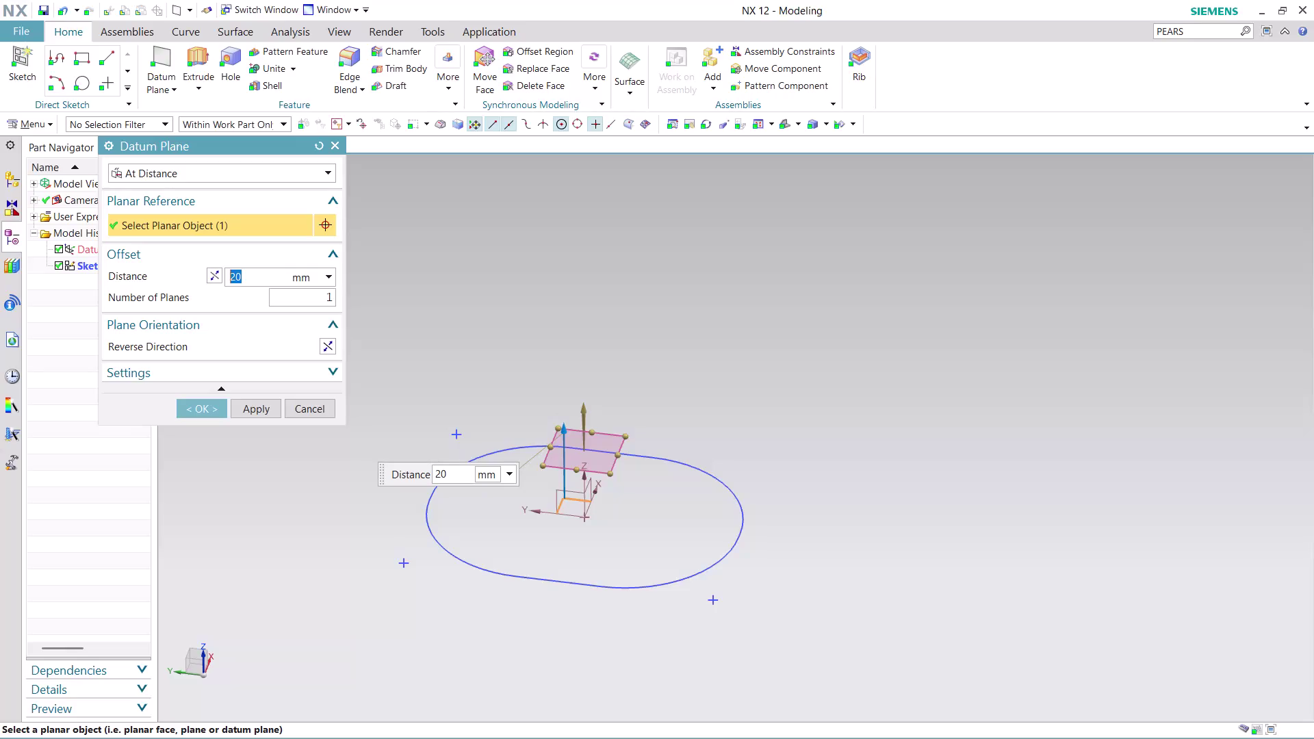
Create a datum plane 20 mm from the slot sketch plane, then start a new sketch.
click(255, 408)
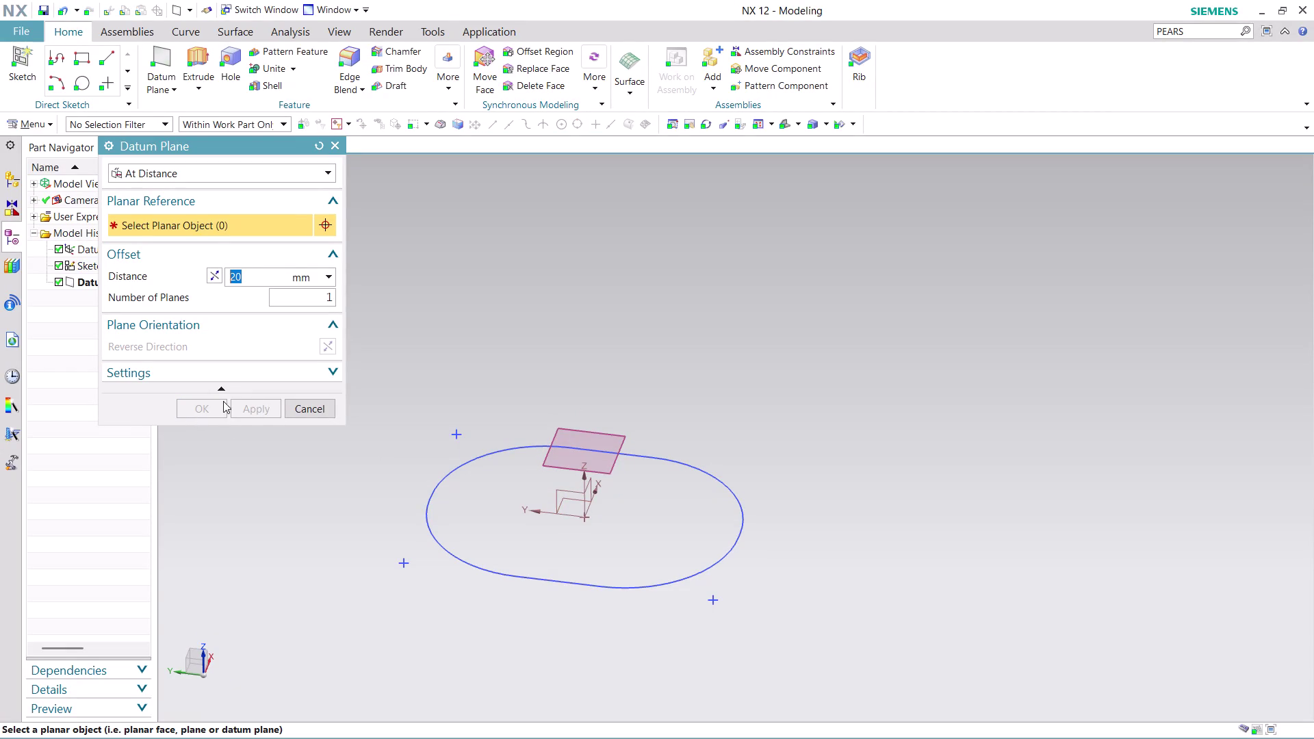
click(305, 409)
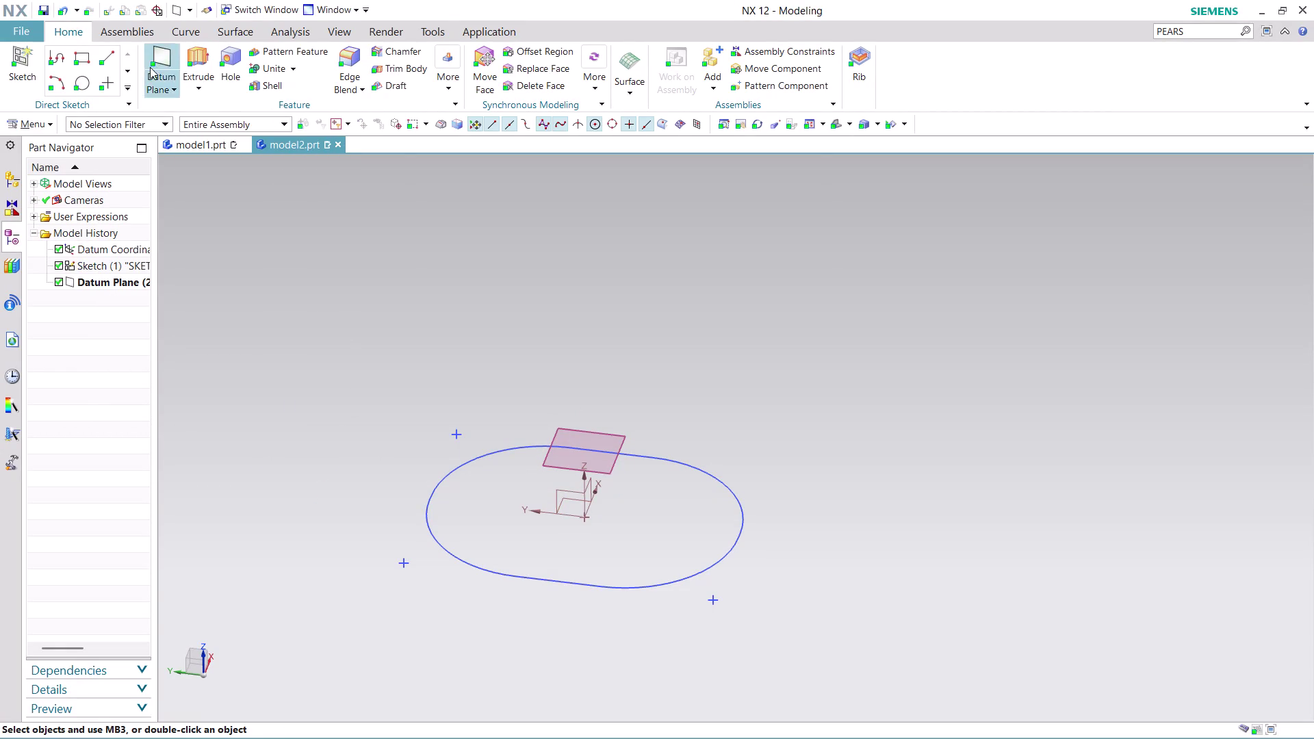
click(14, 76)
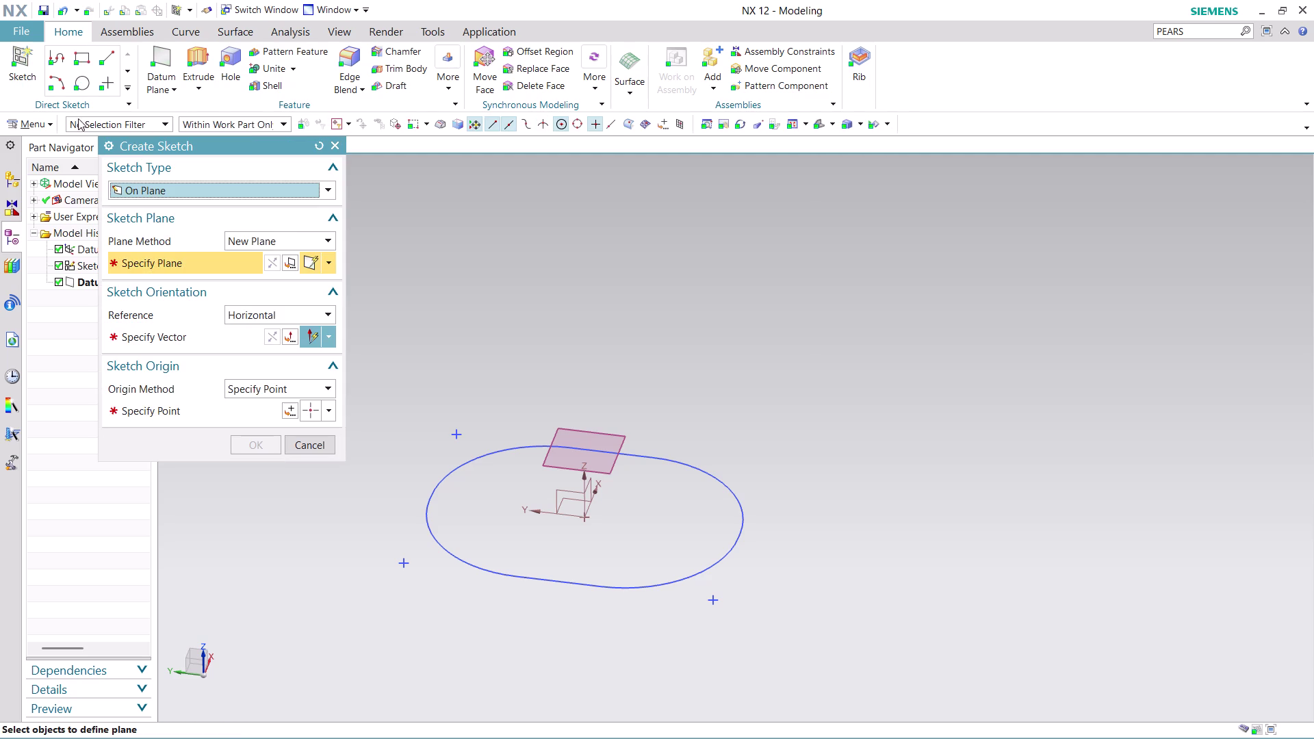
Try placing the sketch on the new datum plane, then cancel the setup.
click(602, 468)
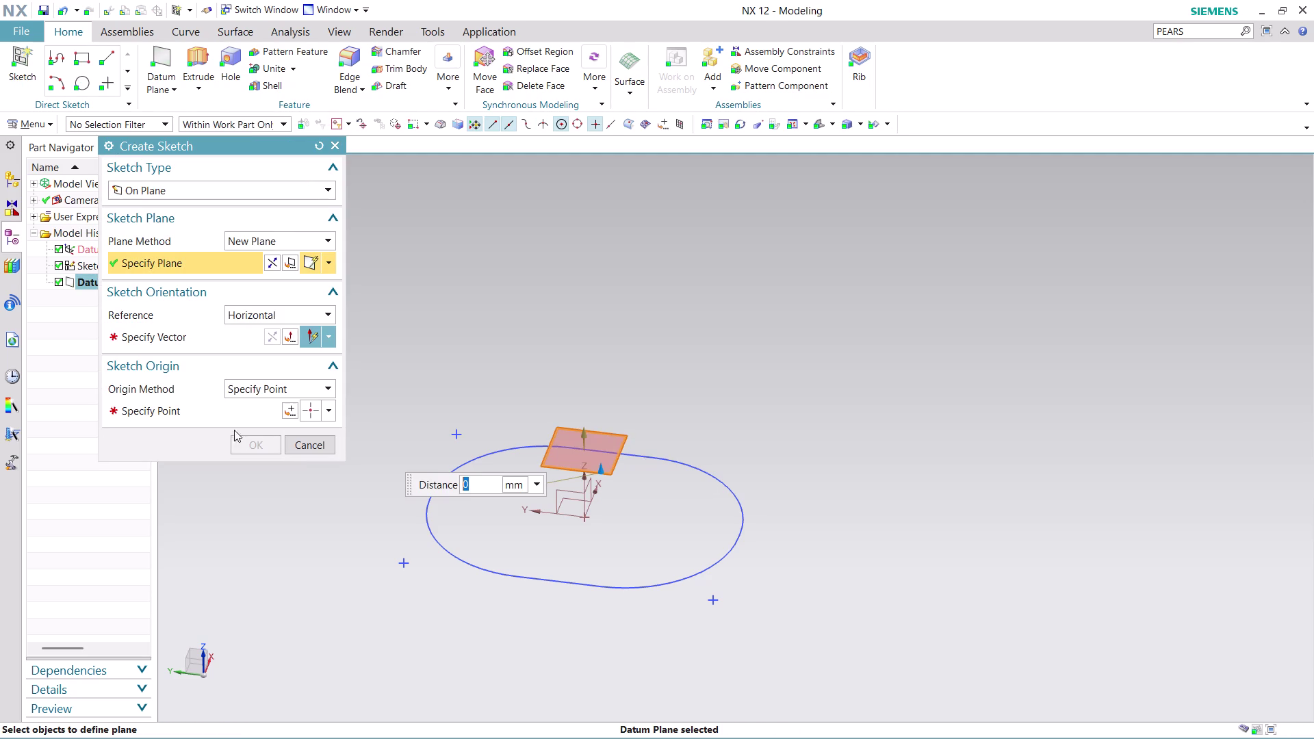
click(202, 335)
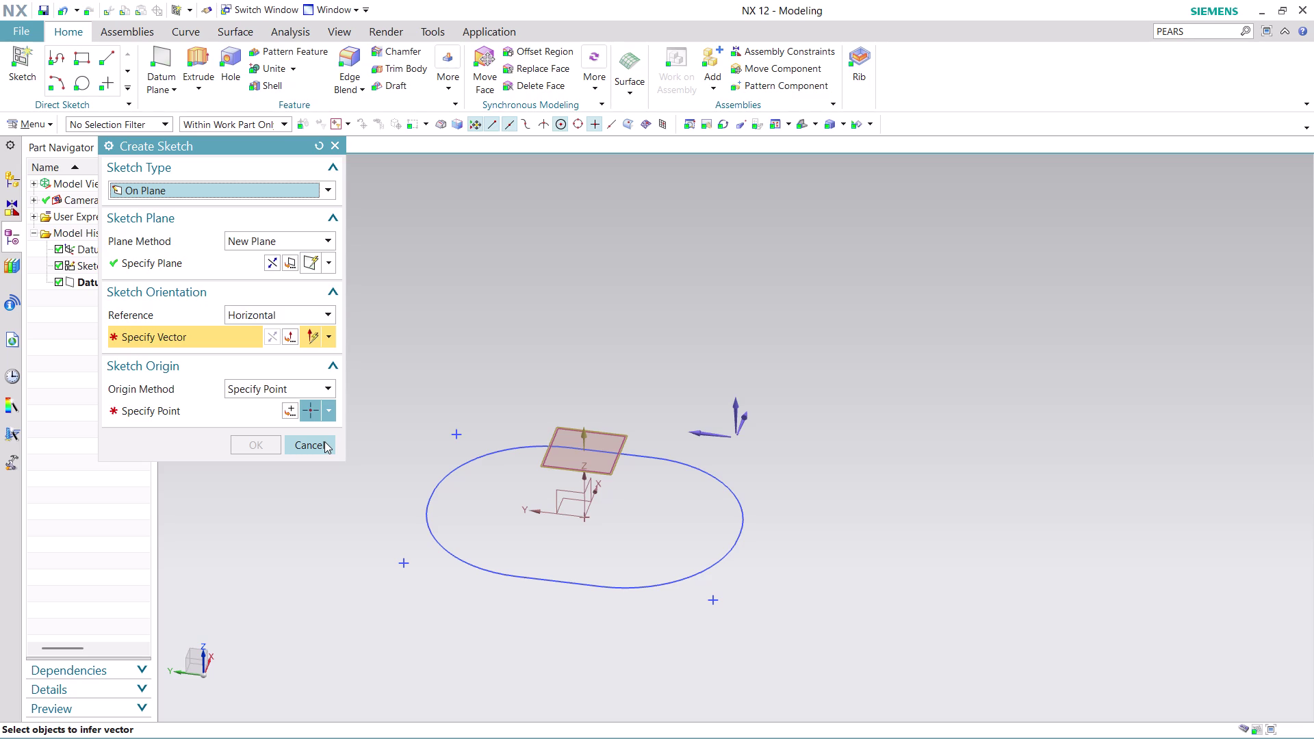
click(308, 262)
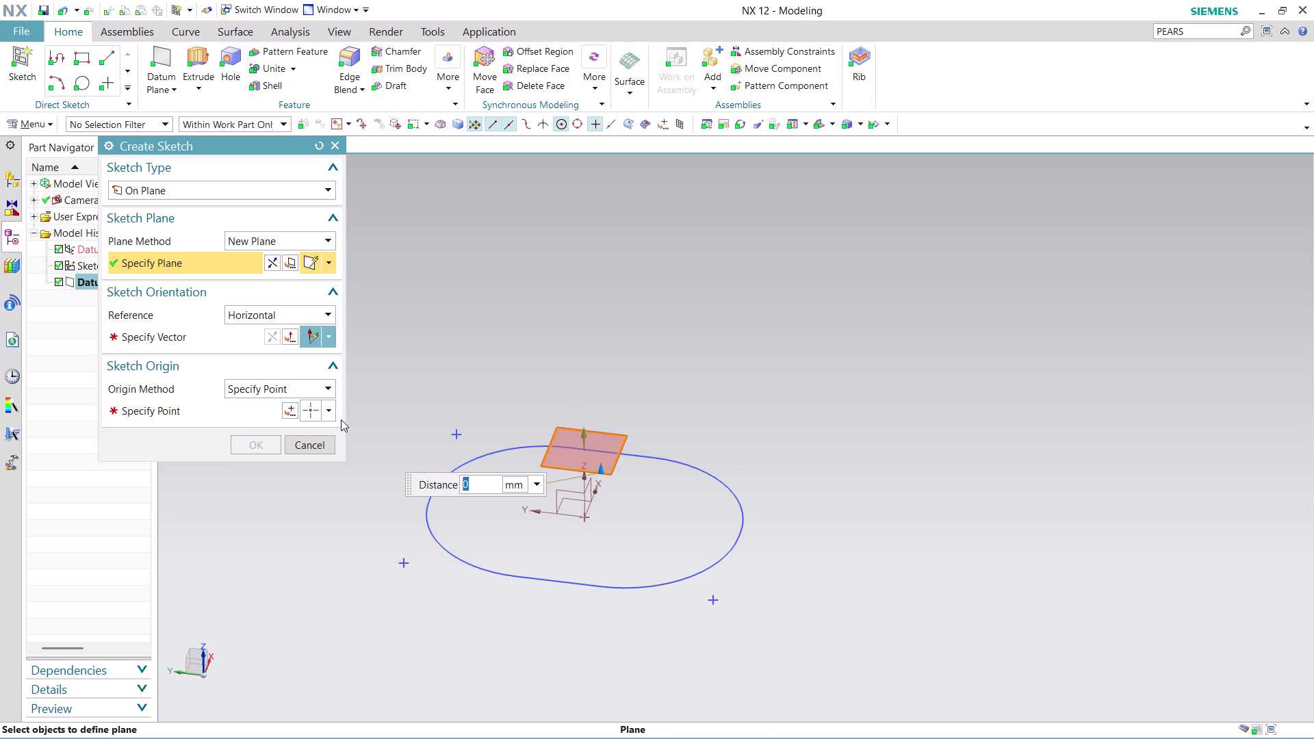
click(319, 443)
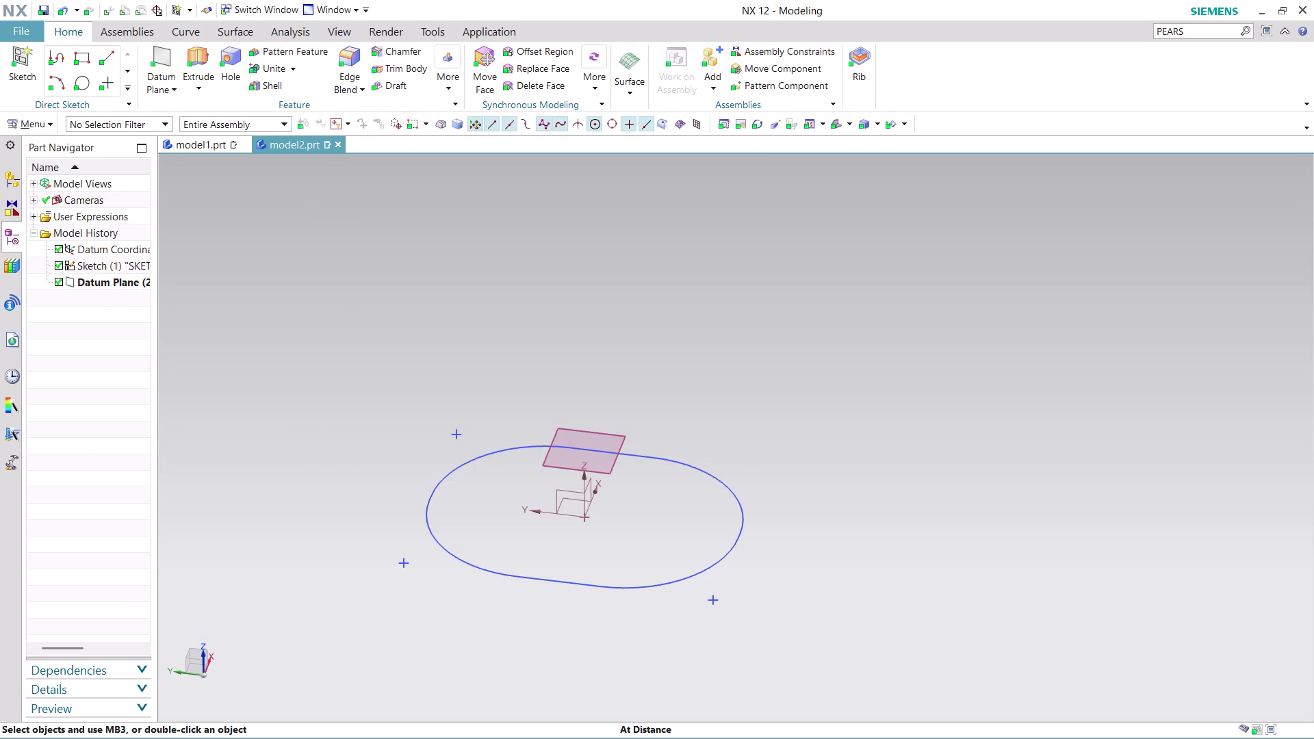
Restart Create Sketch with the Inferred plane method and select Datum Plane (2).
click(18, 73)
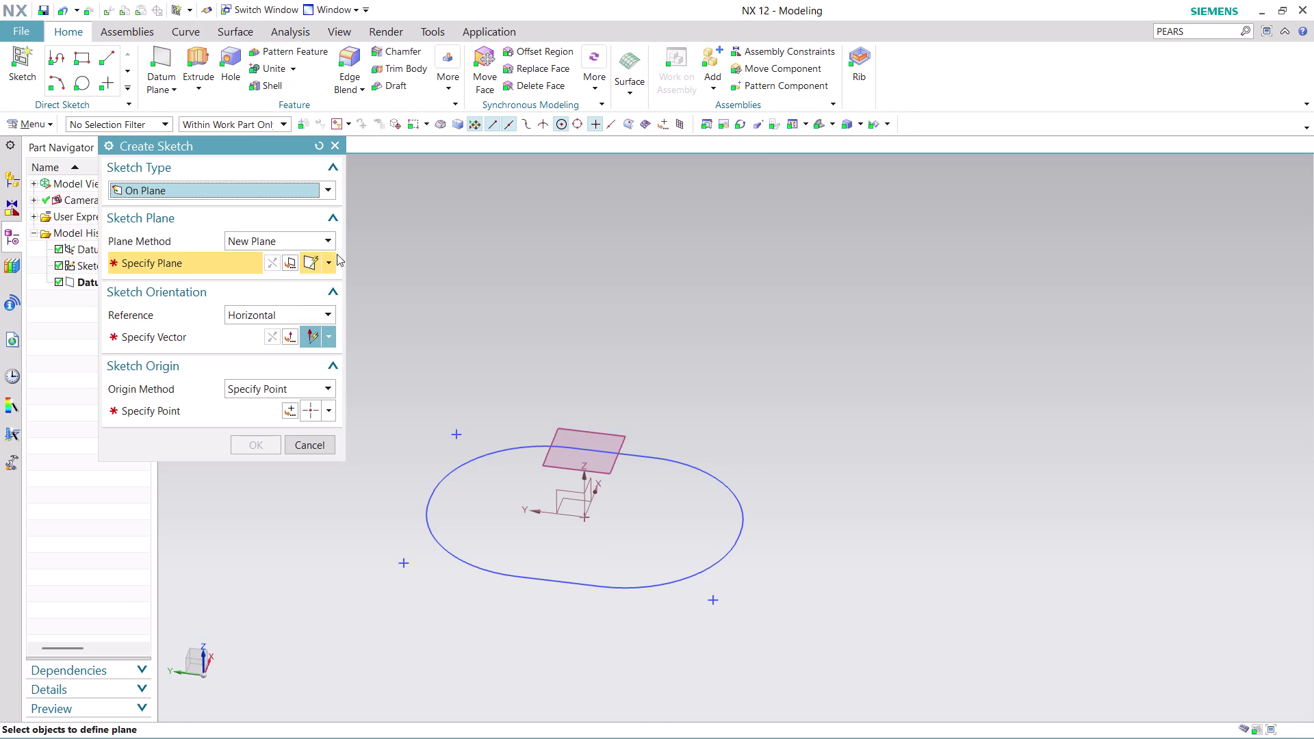
click(322, 235)
click(307, 260)
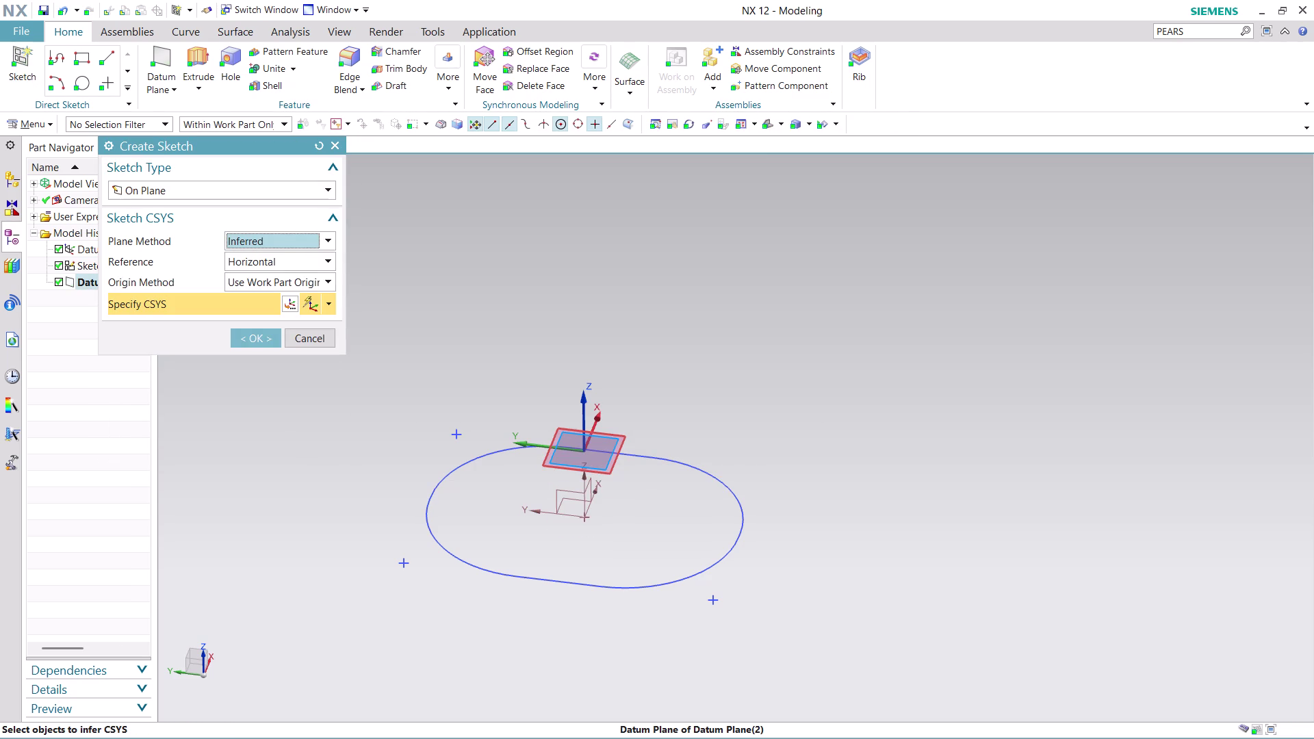
click(609, 465)
Create the sketch and draw a centre rectangle at the sketch origin.
click(261, 339)
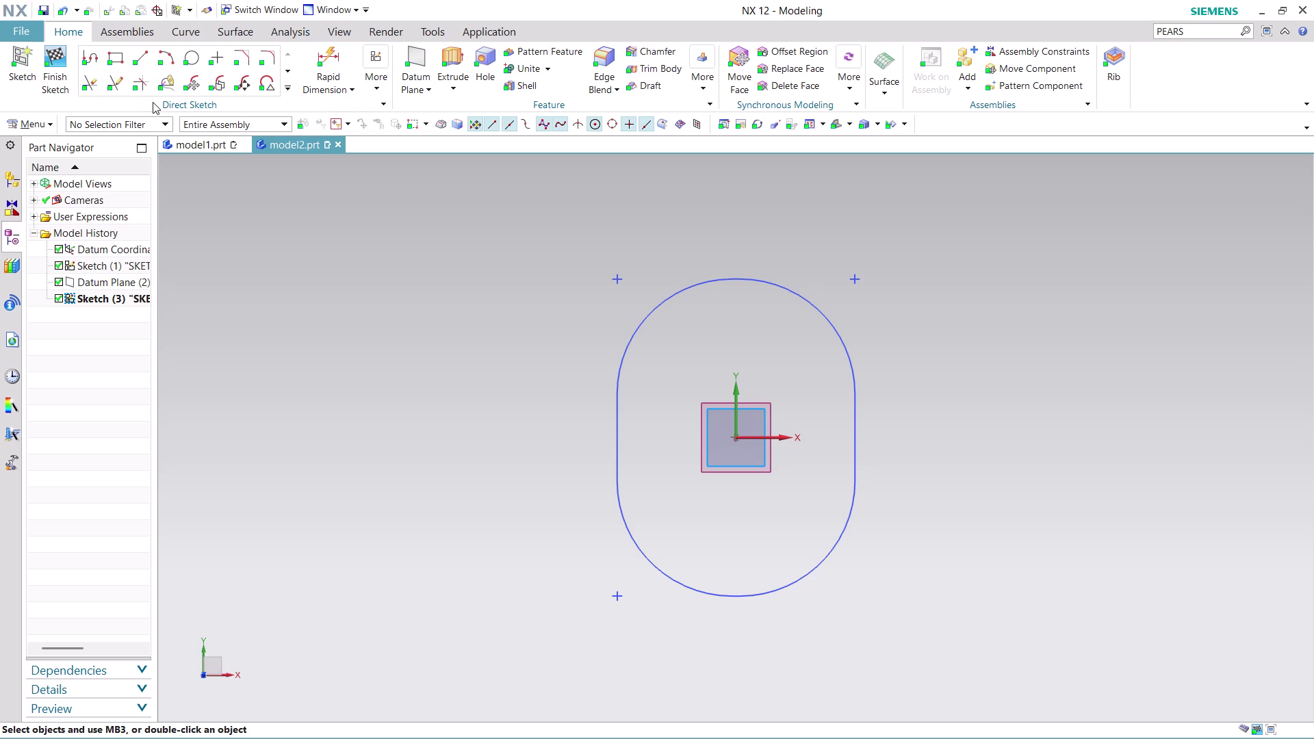
click(114, 58)
click(736, 437)
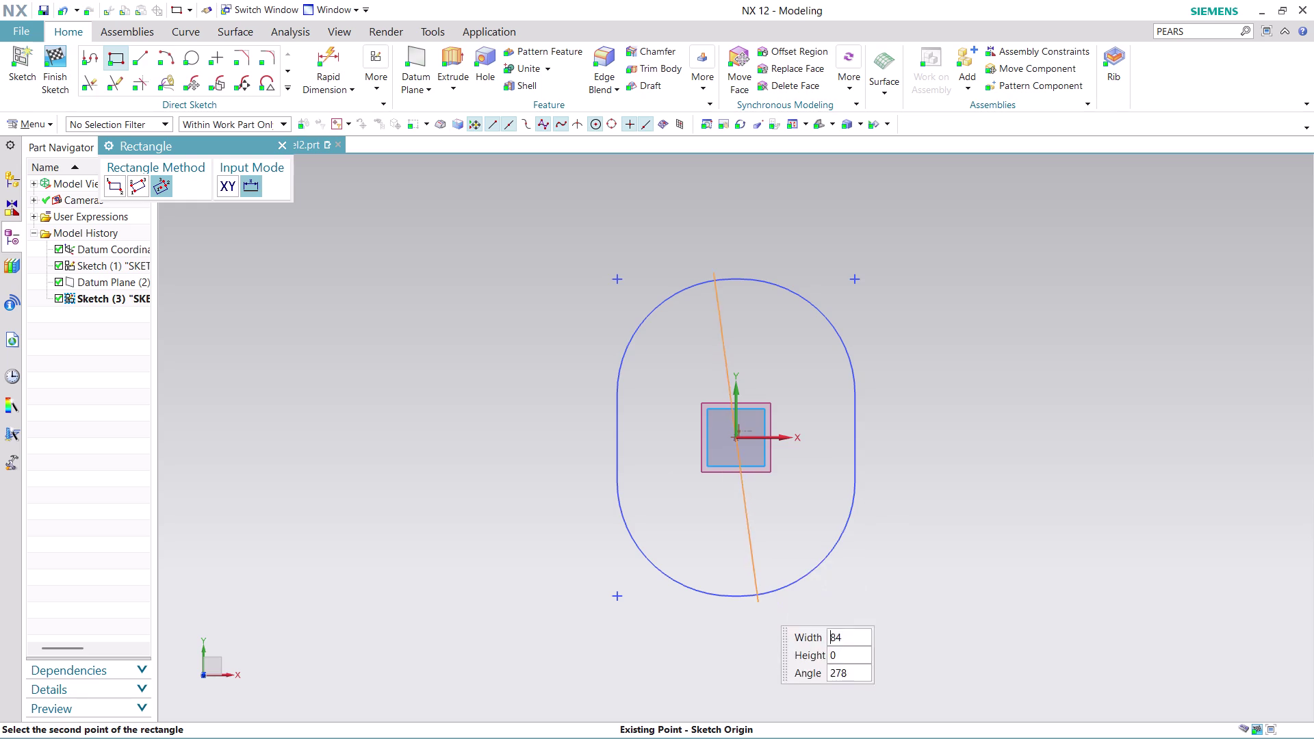
click(735, 664)
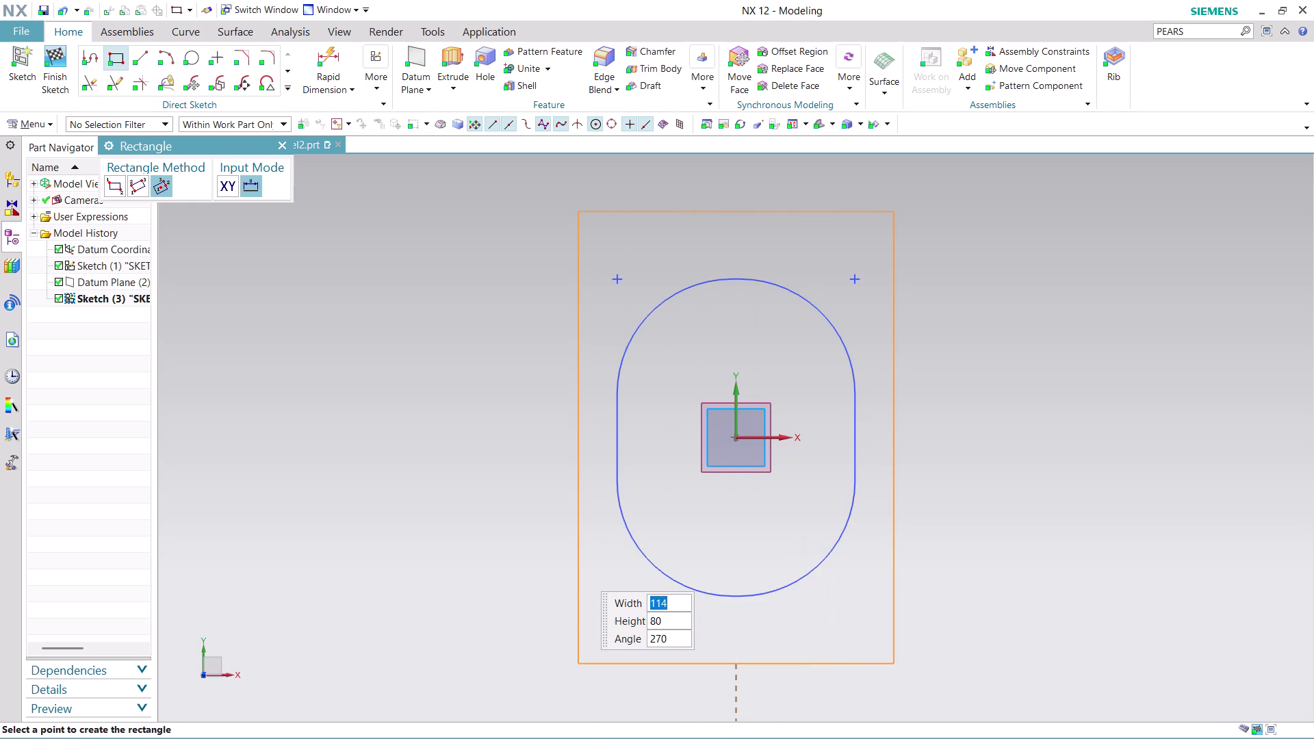
click(578, 696)
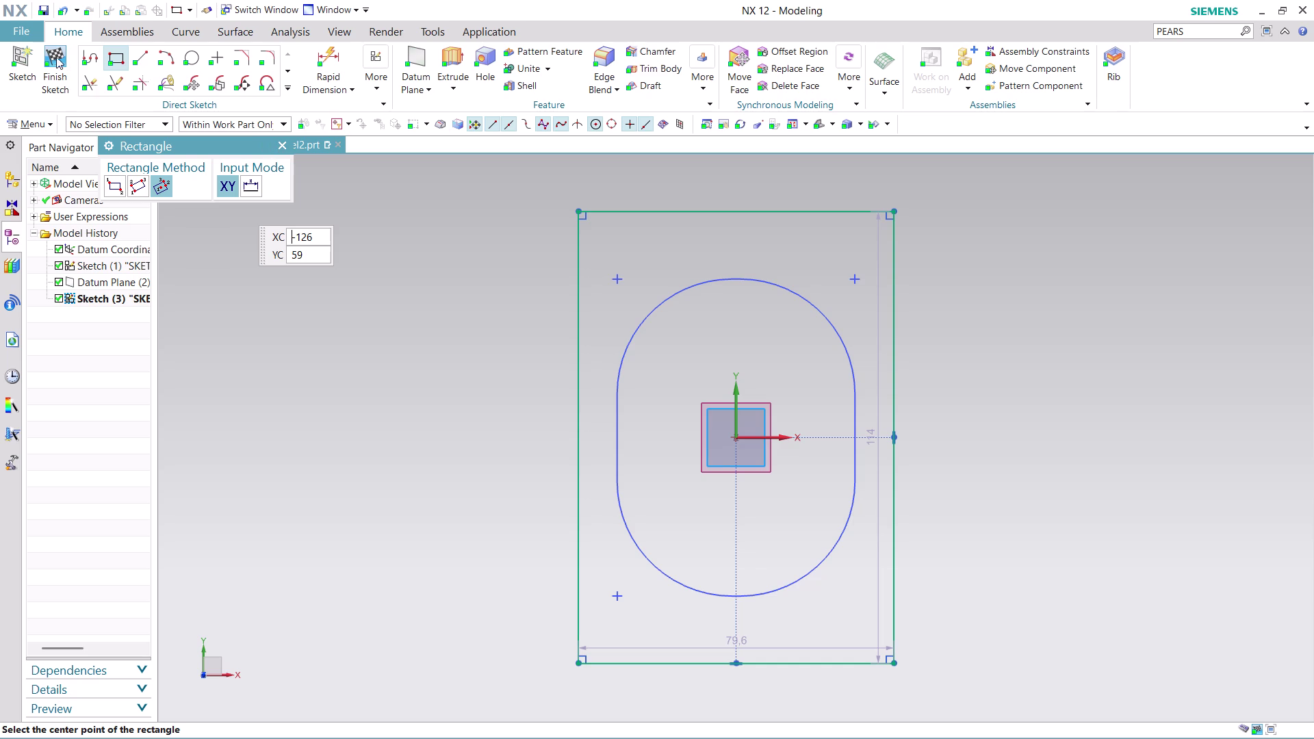
click(107, 57)
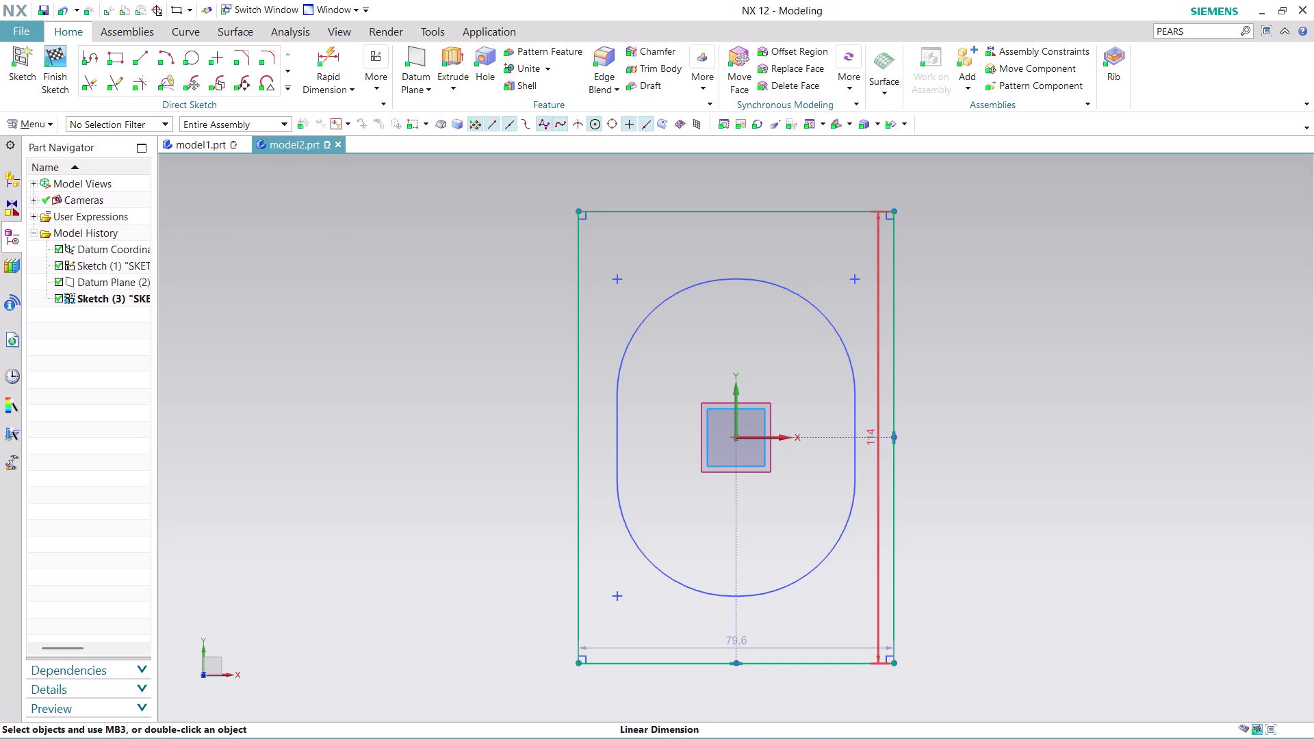
Change the rectangle's height dimension to 140 mm.
drag(880, 527, 989, 518)
double_click(994, 527)
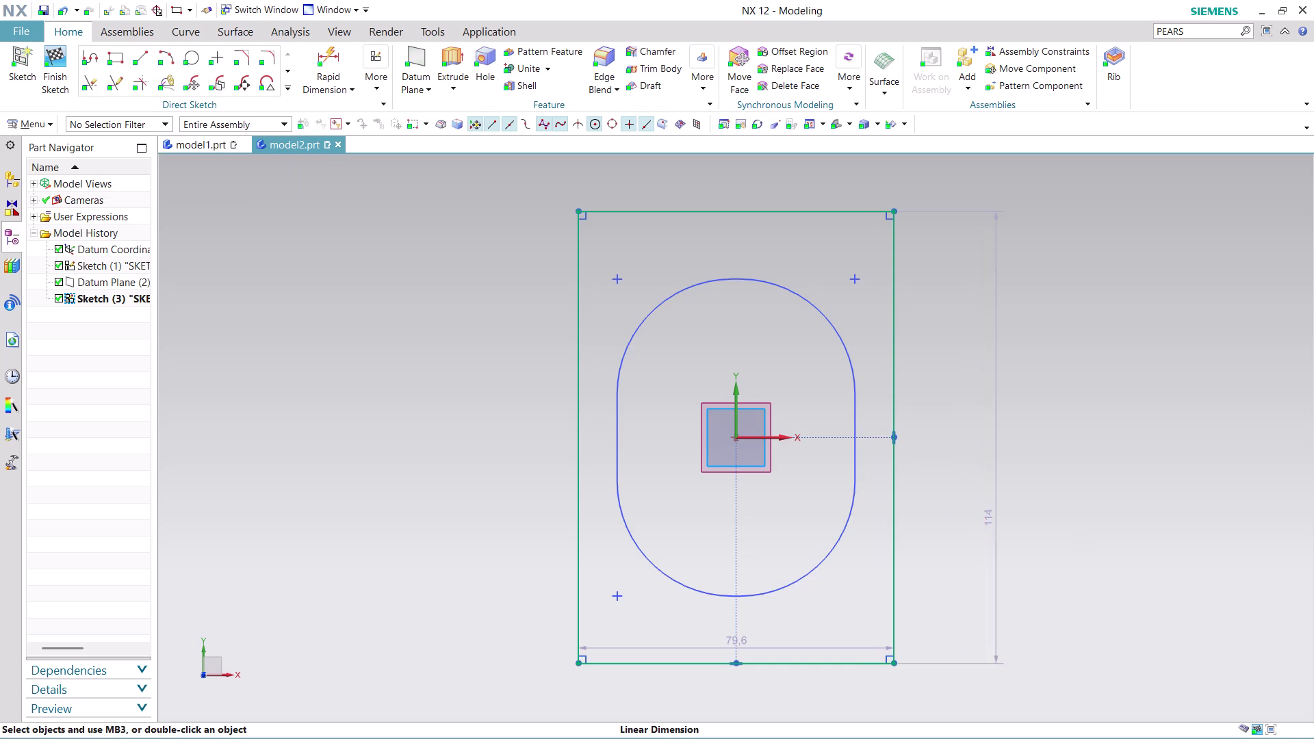
text(1)
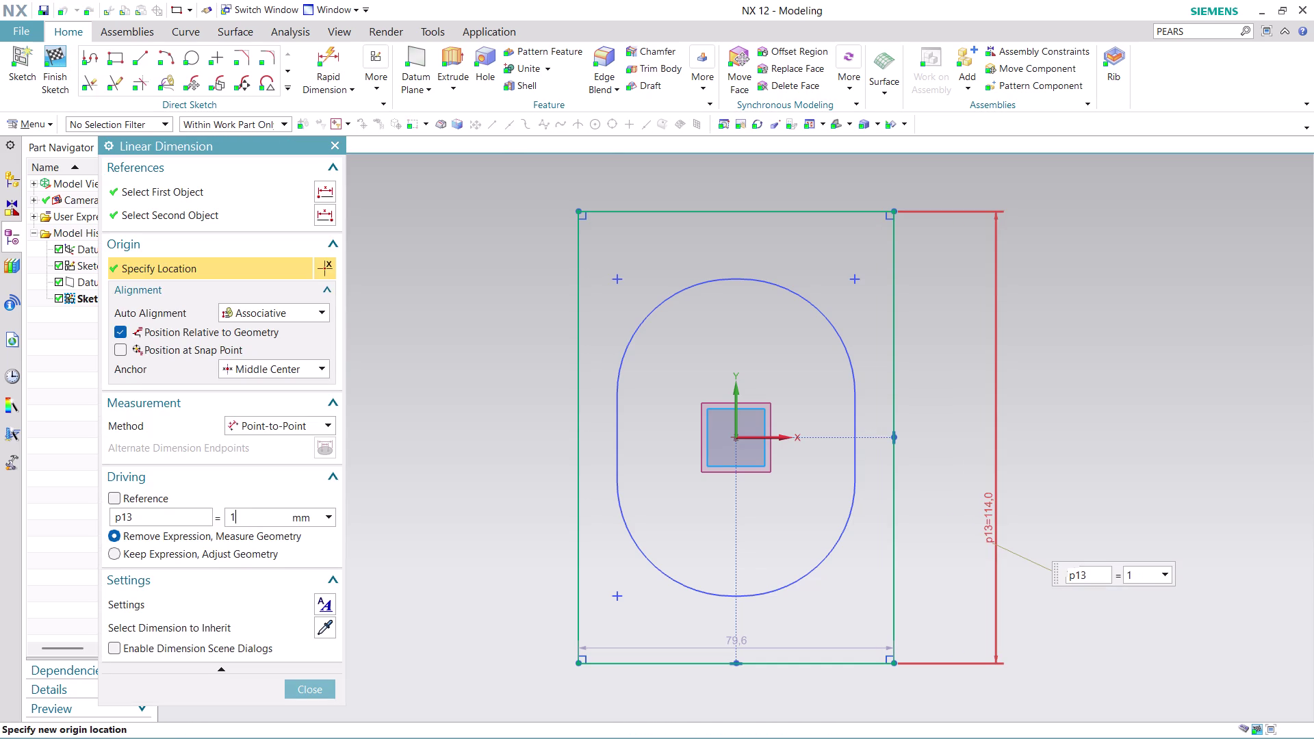
text(40)
key(Return)
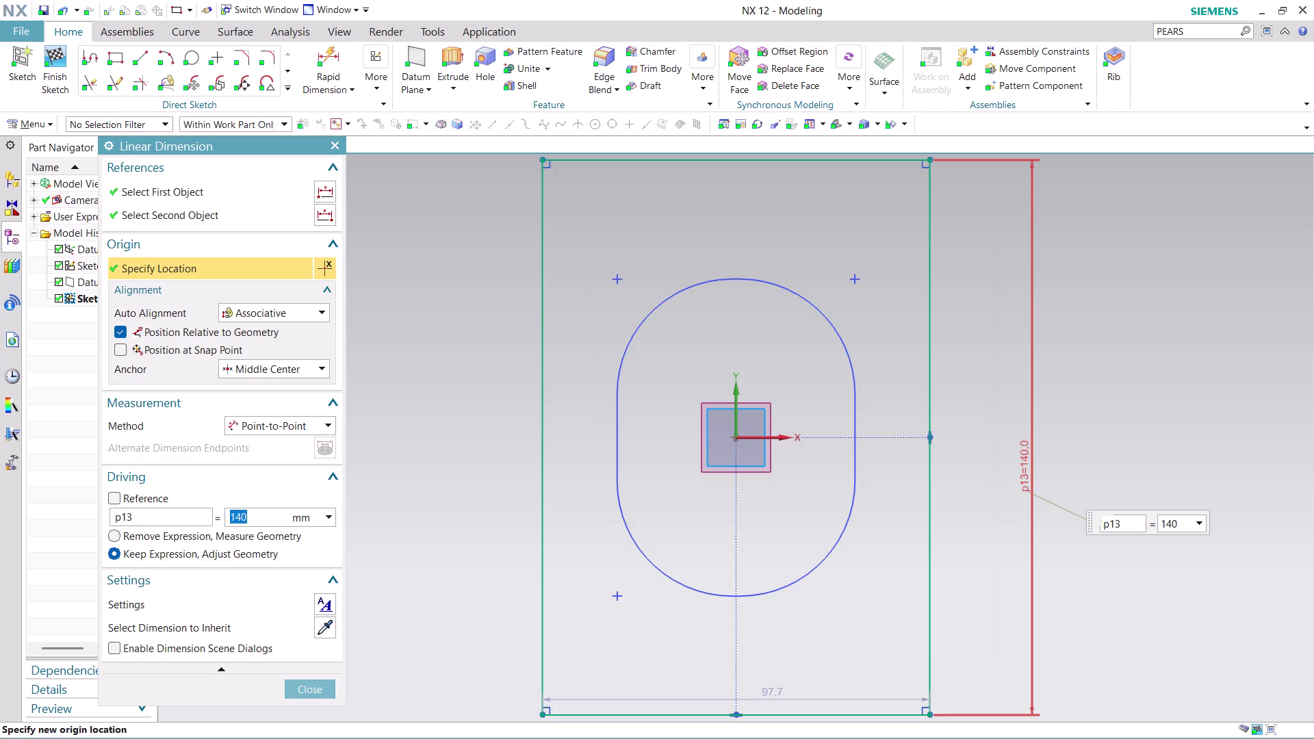
scroll(down, 3)
scroll(down, 3)
click(304, 690)
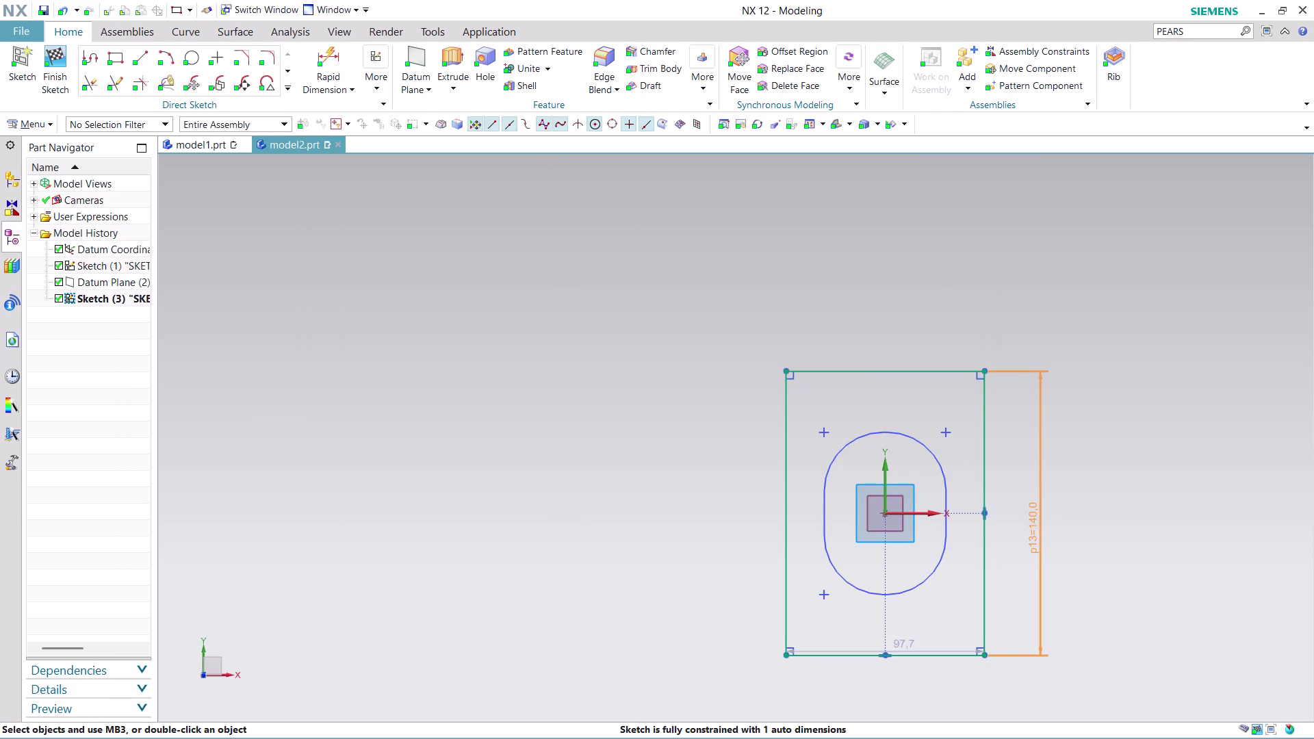
Change the rectangle's width dimension to 80 mm.
scroll(up, 3)
drag(840, 596, 841, 656)
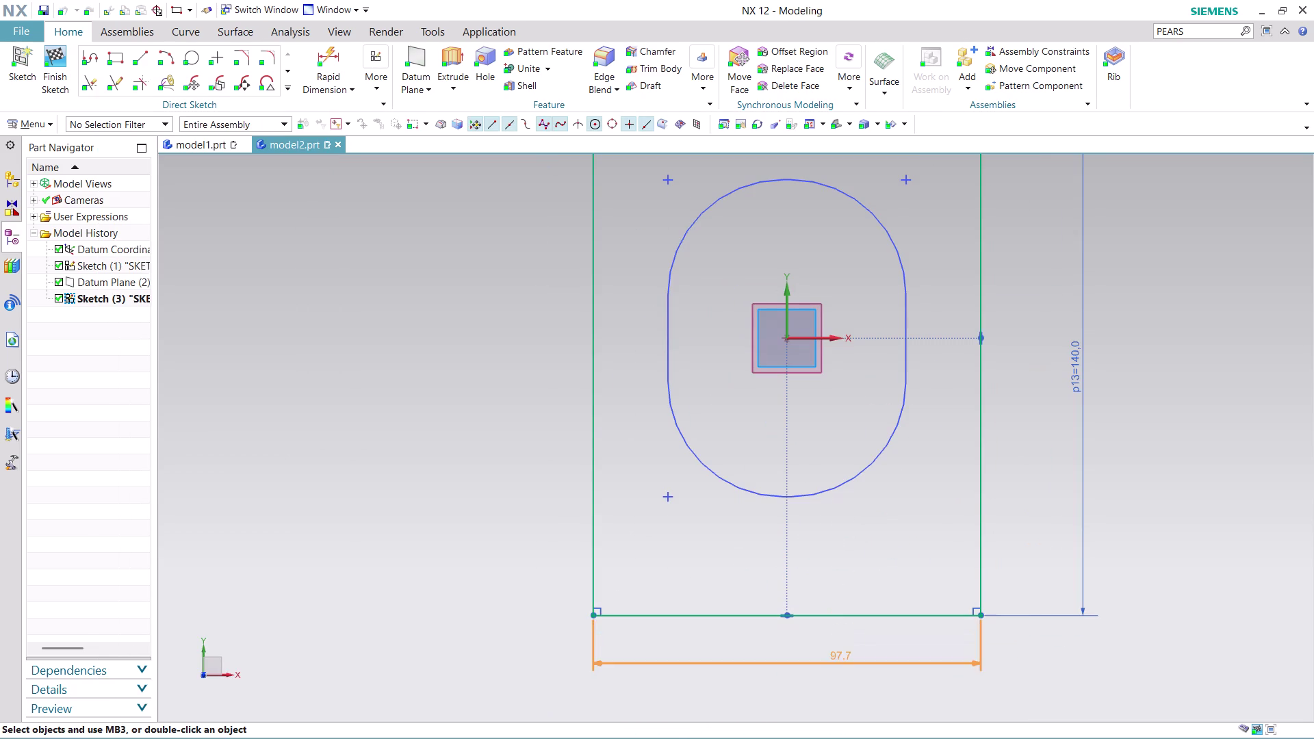
drag(840, 655, 825, 662)
double_click(783, 667)
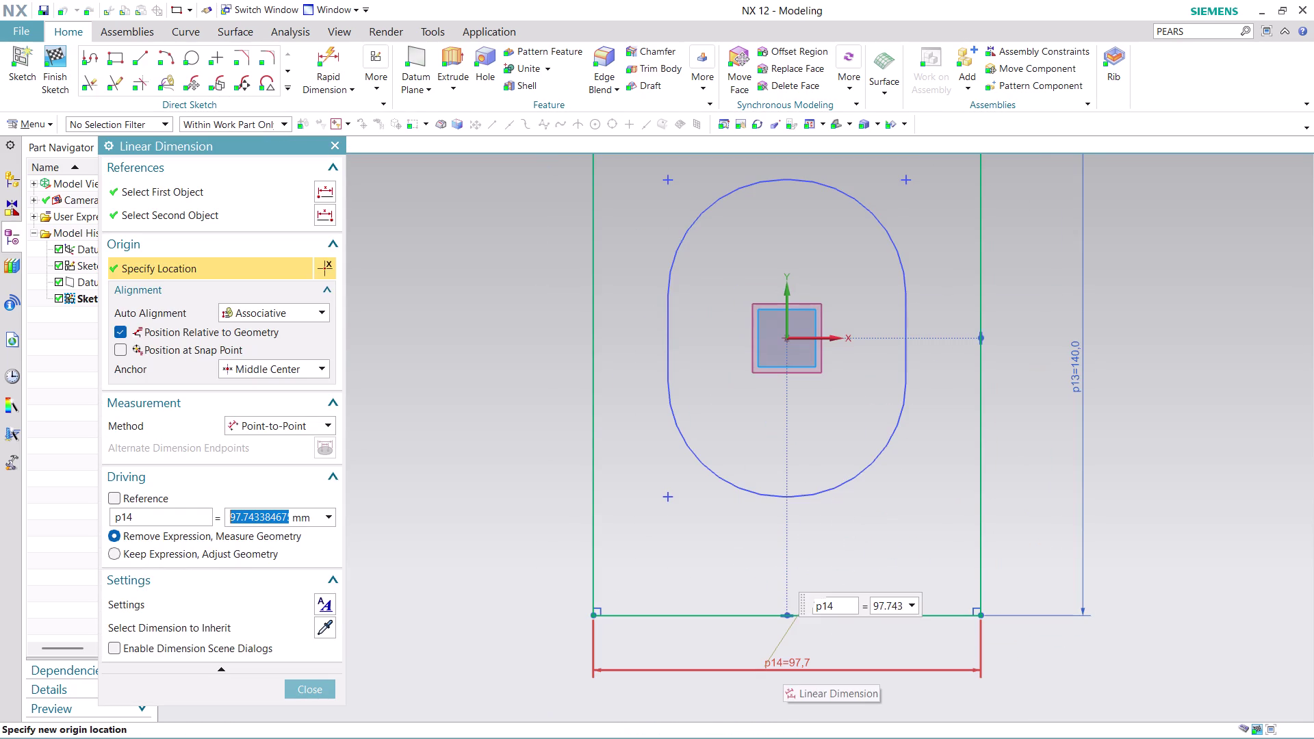
text(80)
key(Return)
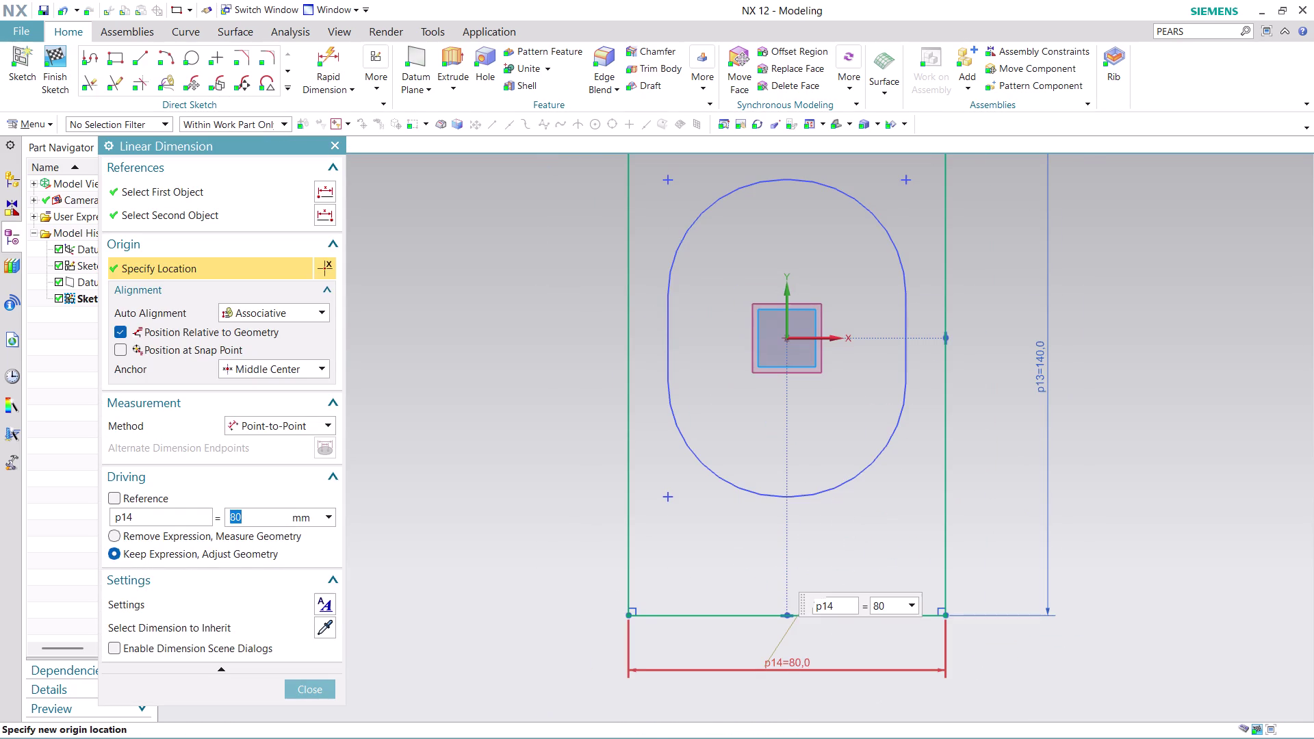
click(295, 684)
scroll(down, 3)
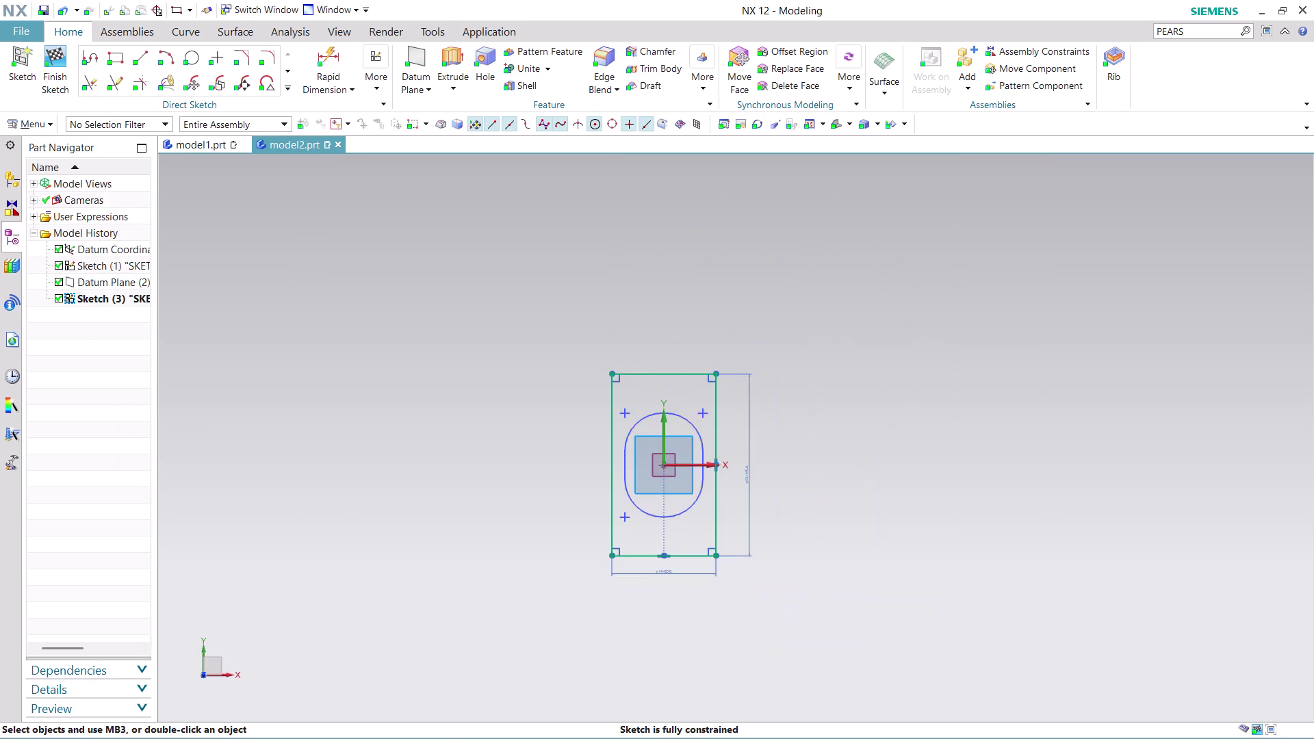
scroll(up, 3)
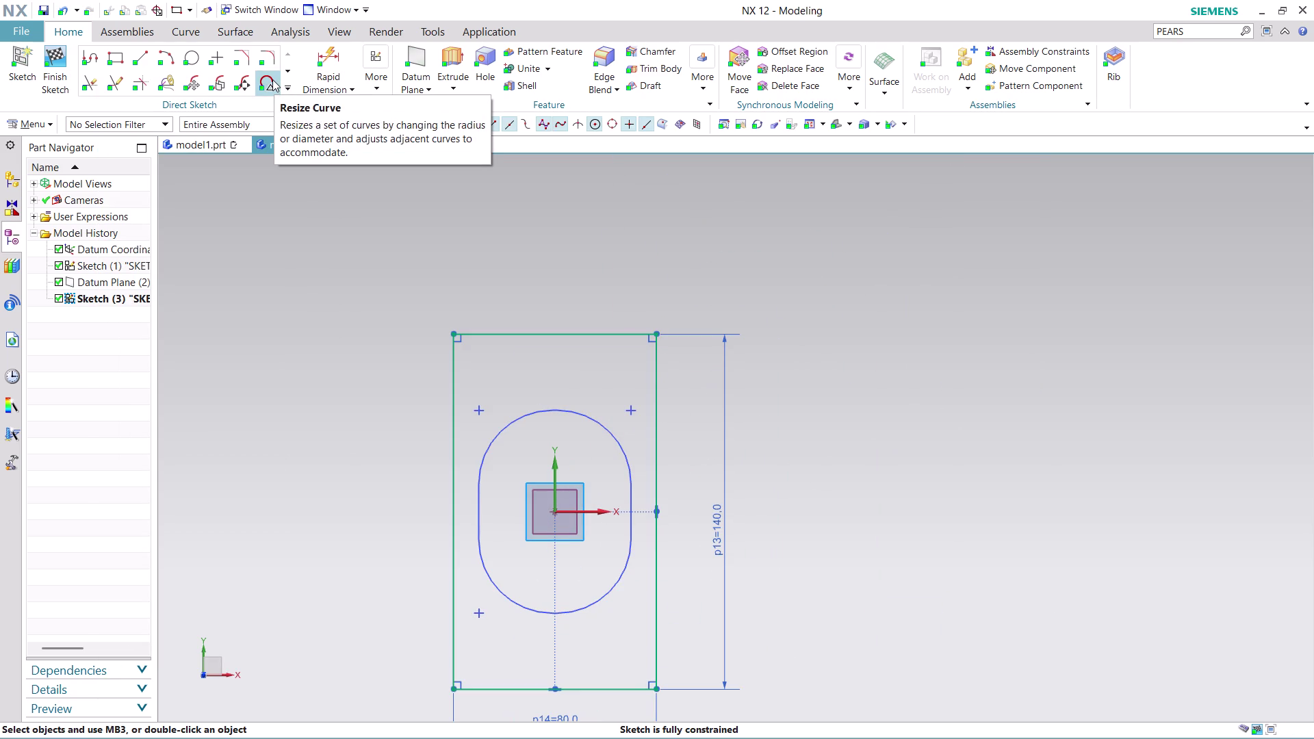
Fillet the rectangle's top-right and top-left corners with radius 30.
click(272, 79)
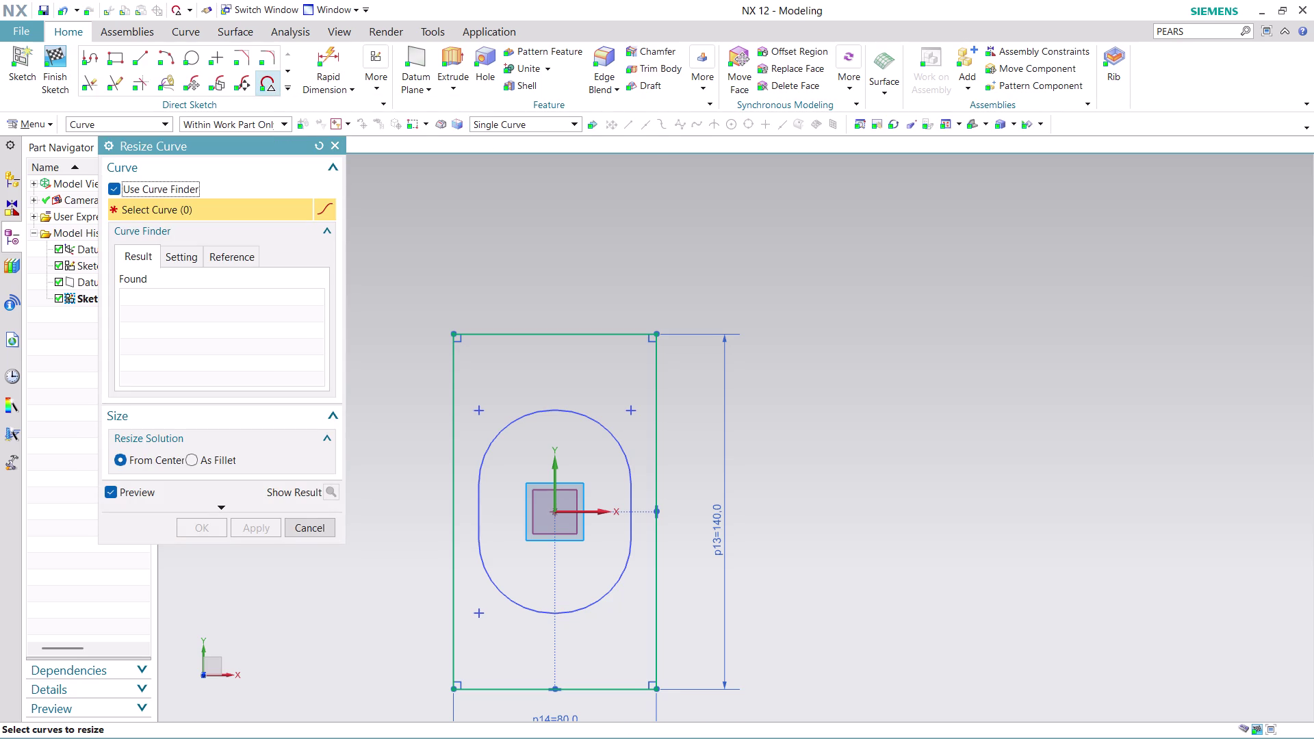
click(310, 525)
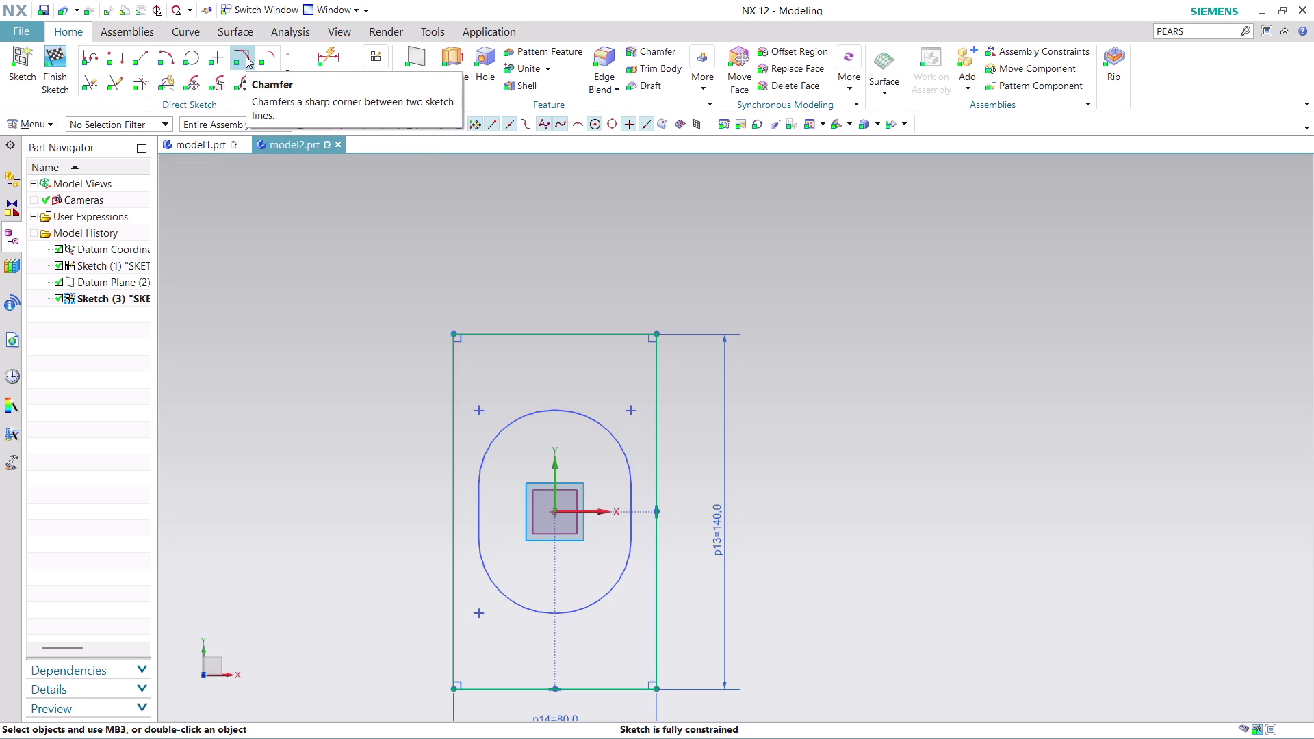
click(268, 54)
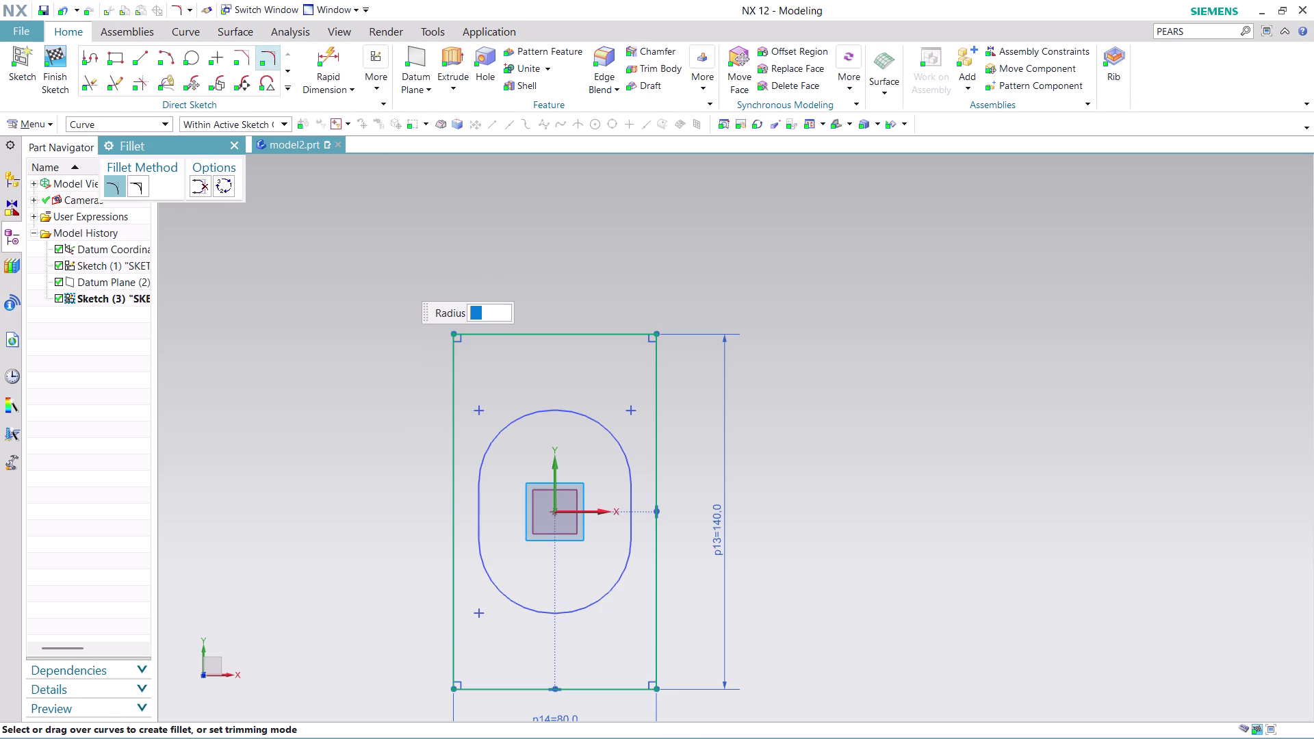
text(30)
key(Return)
click(611, 336)
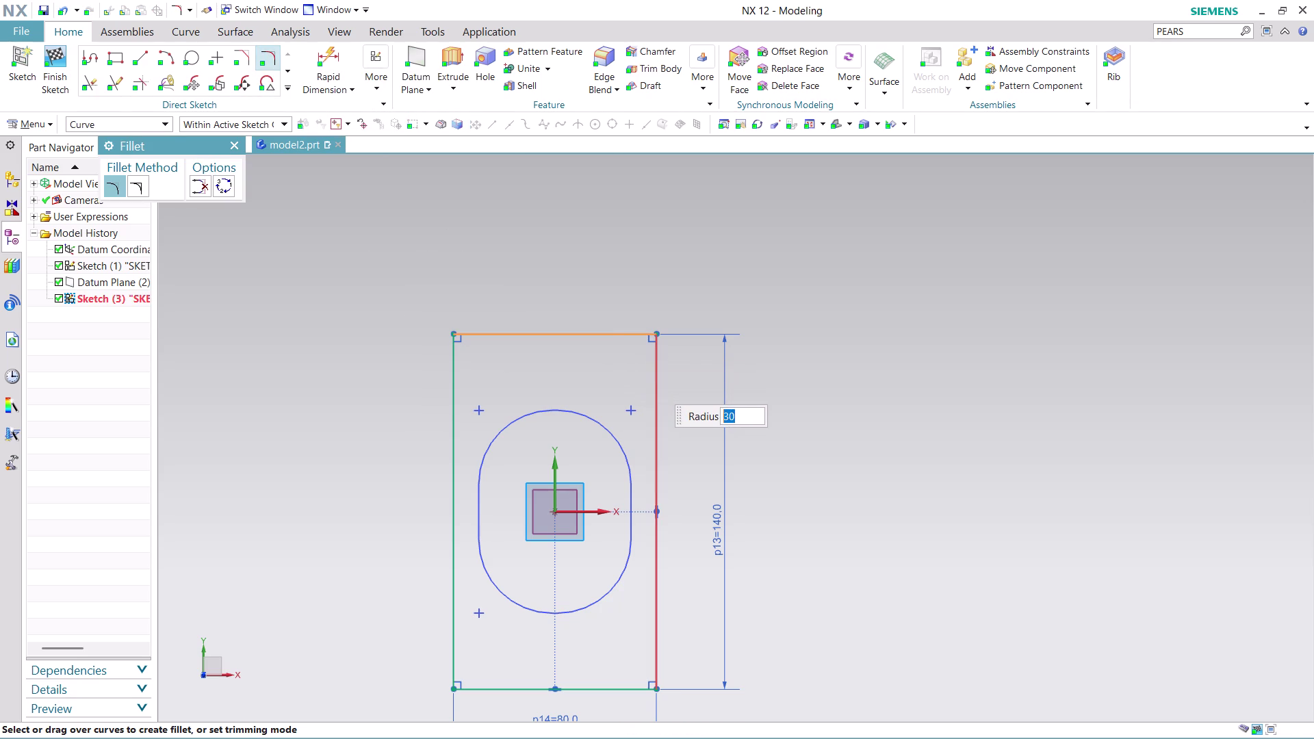
click(652, 382)
click(458, 402)
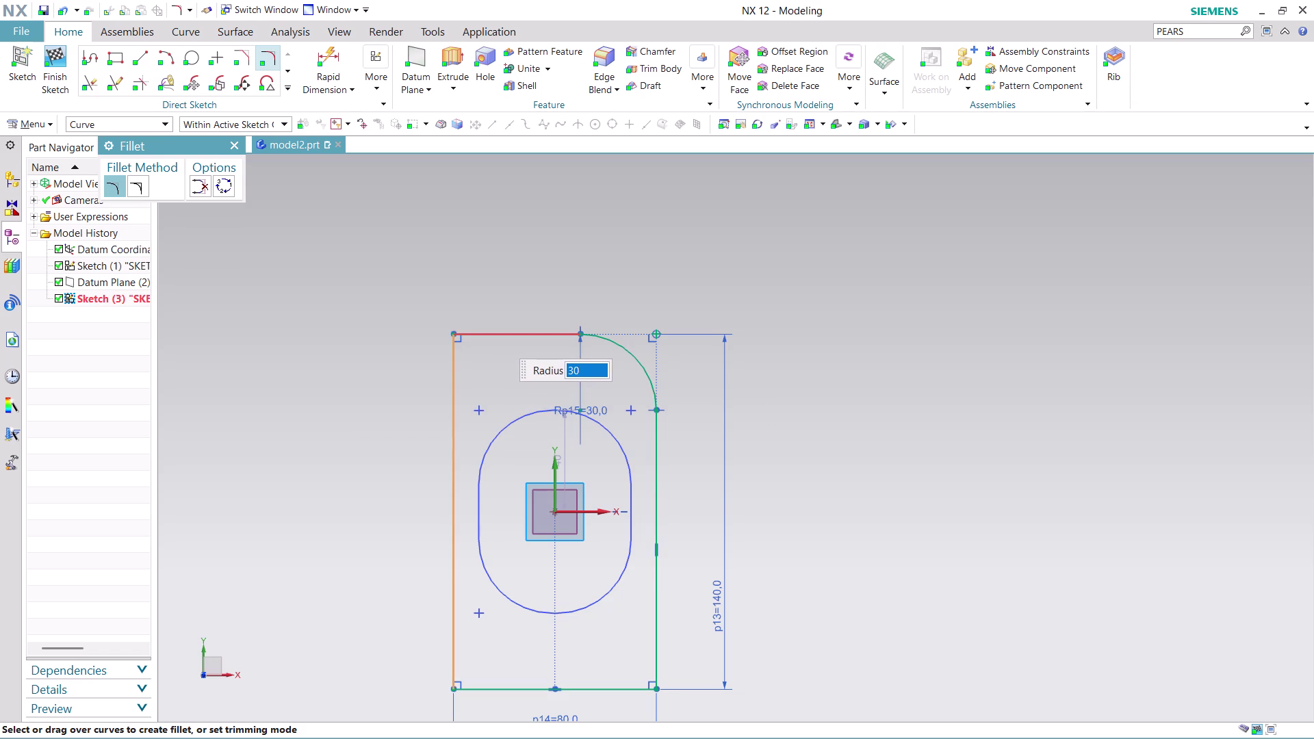
click(497, 336)
Fillet the bottom-left and bottom-right corners at R30 and finish the sketch.
scroll(down, 3)
scroll(up, 3)
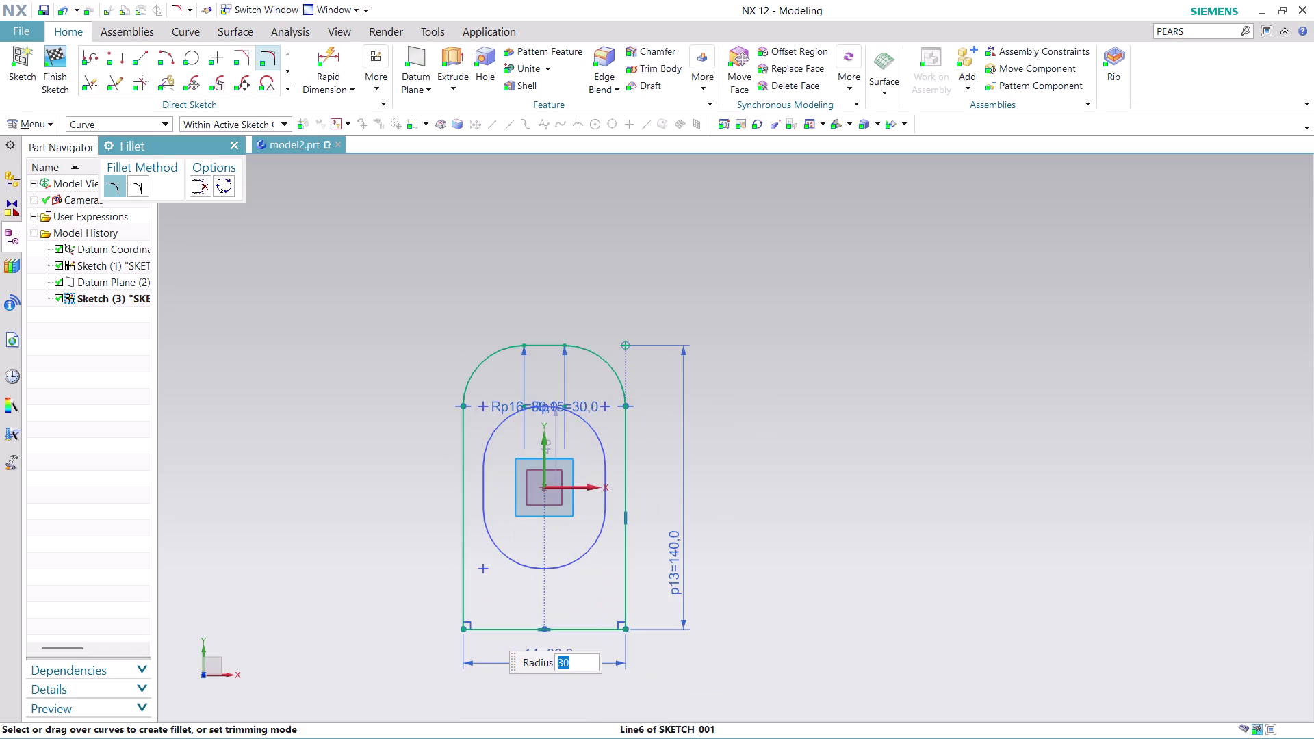
click(506, 631)
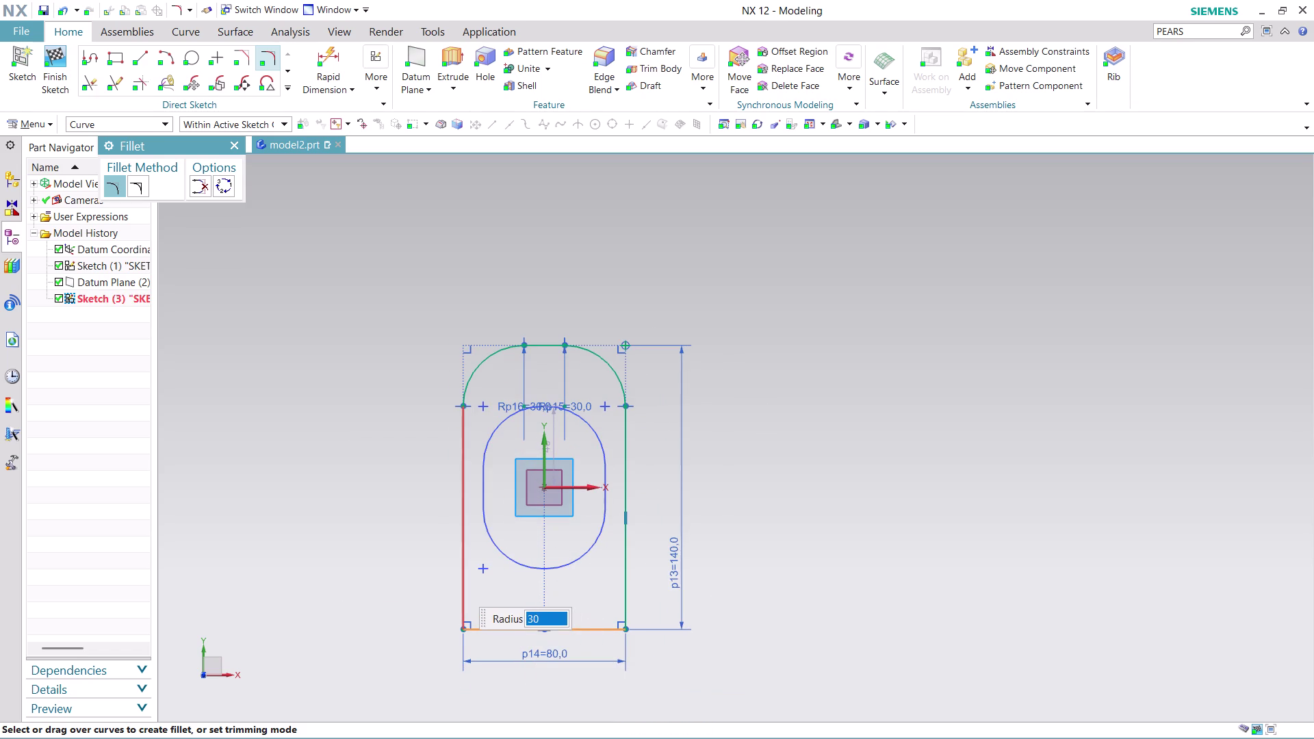
click(456, 585)
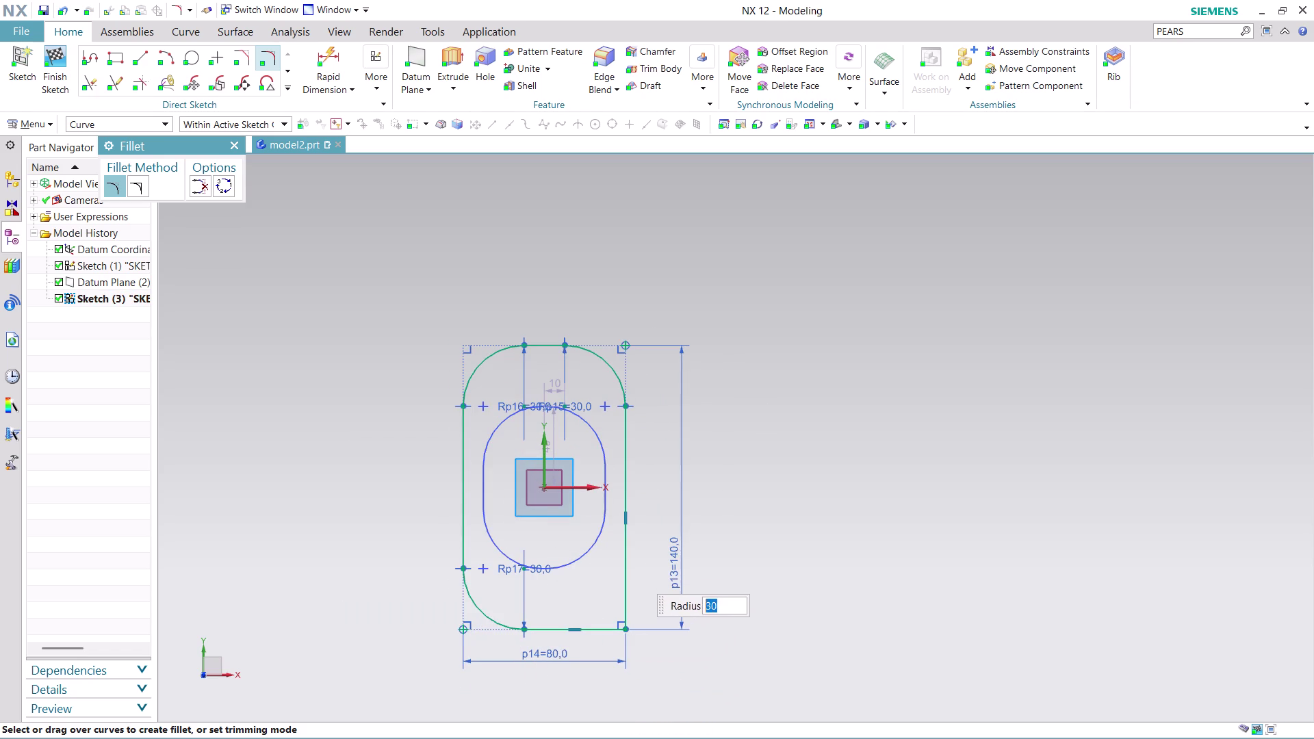
click(629, 580)
click(599, 627)
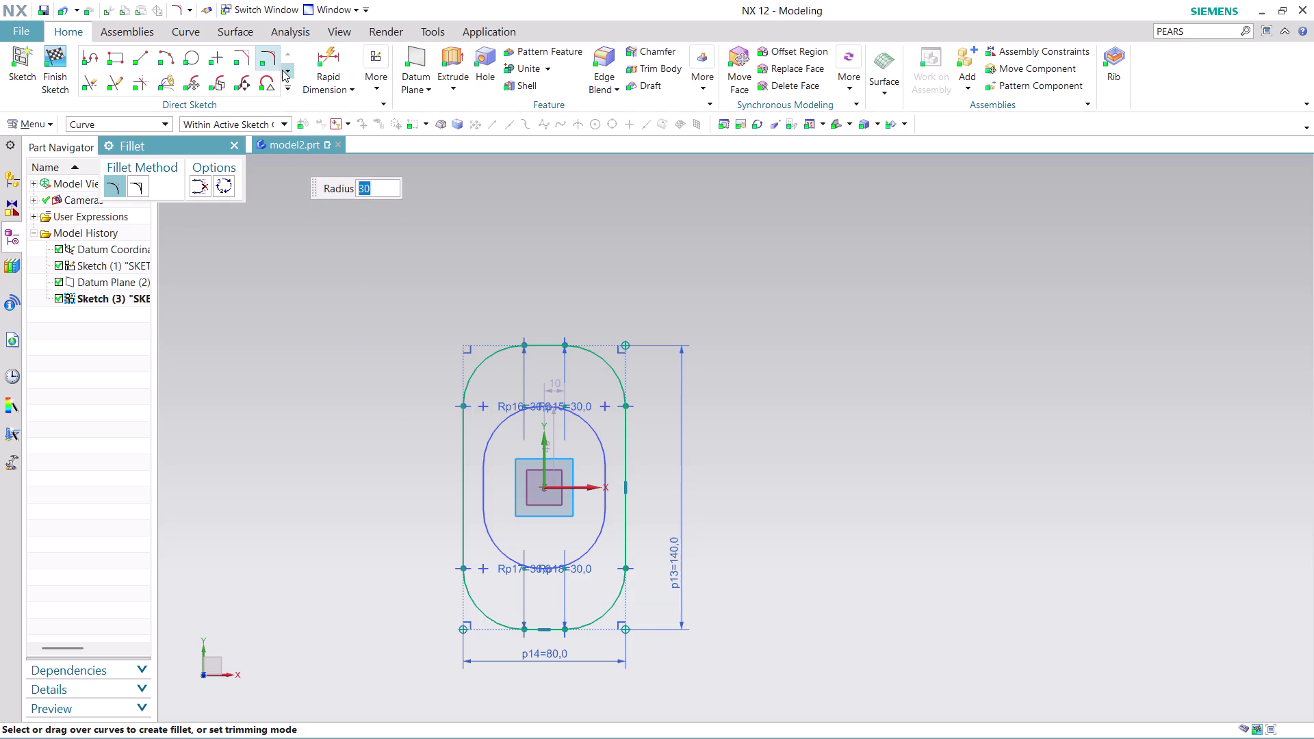
click(265, 52)
scroll(up, 3)
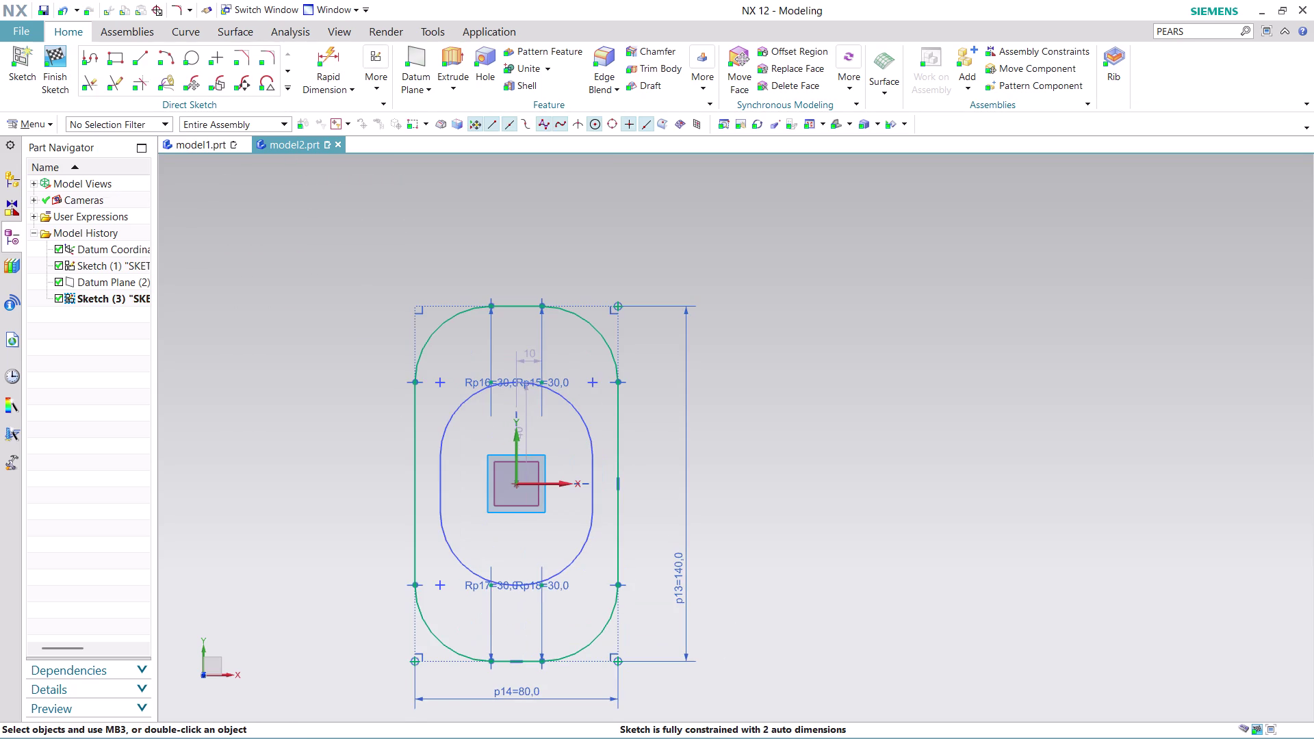
click(54, 75)
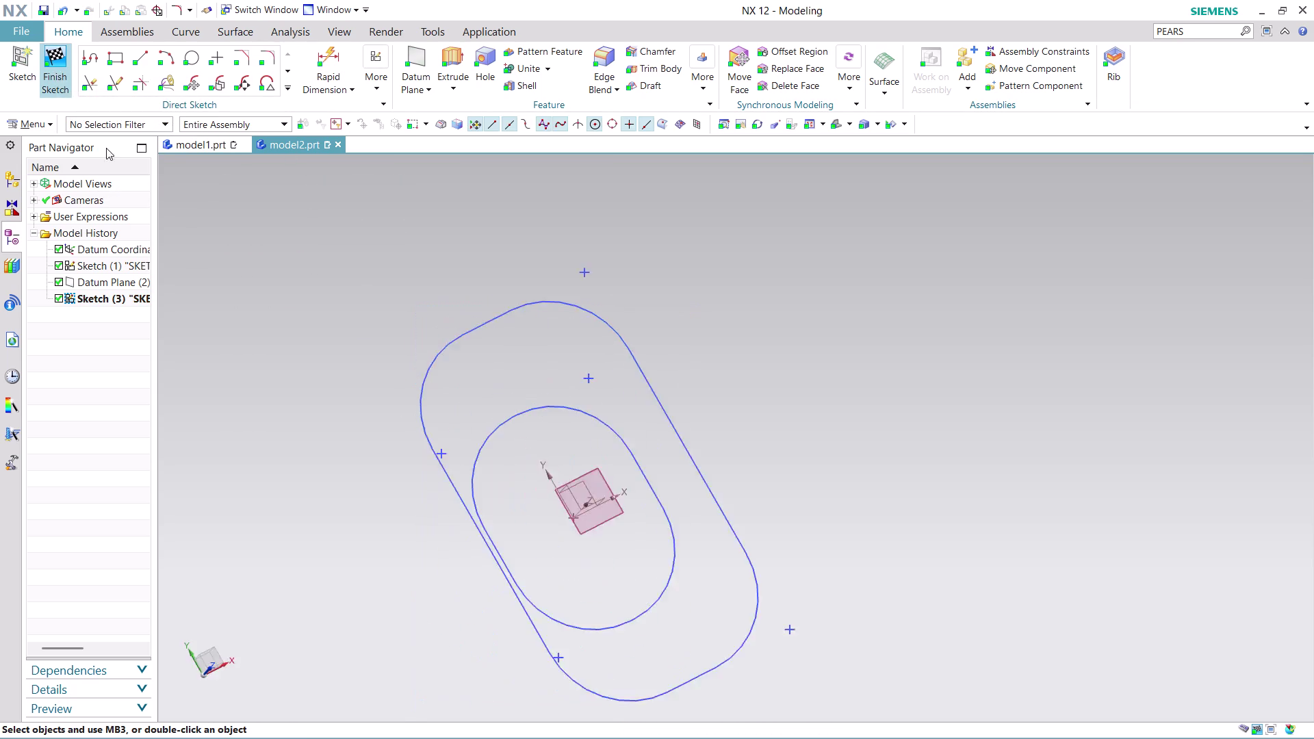
Hide Datum Plane (2) and start a new sketch on the vertical XZ plane.
scroll(down, 3)
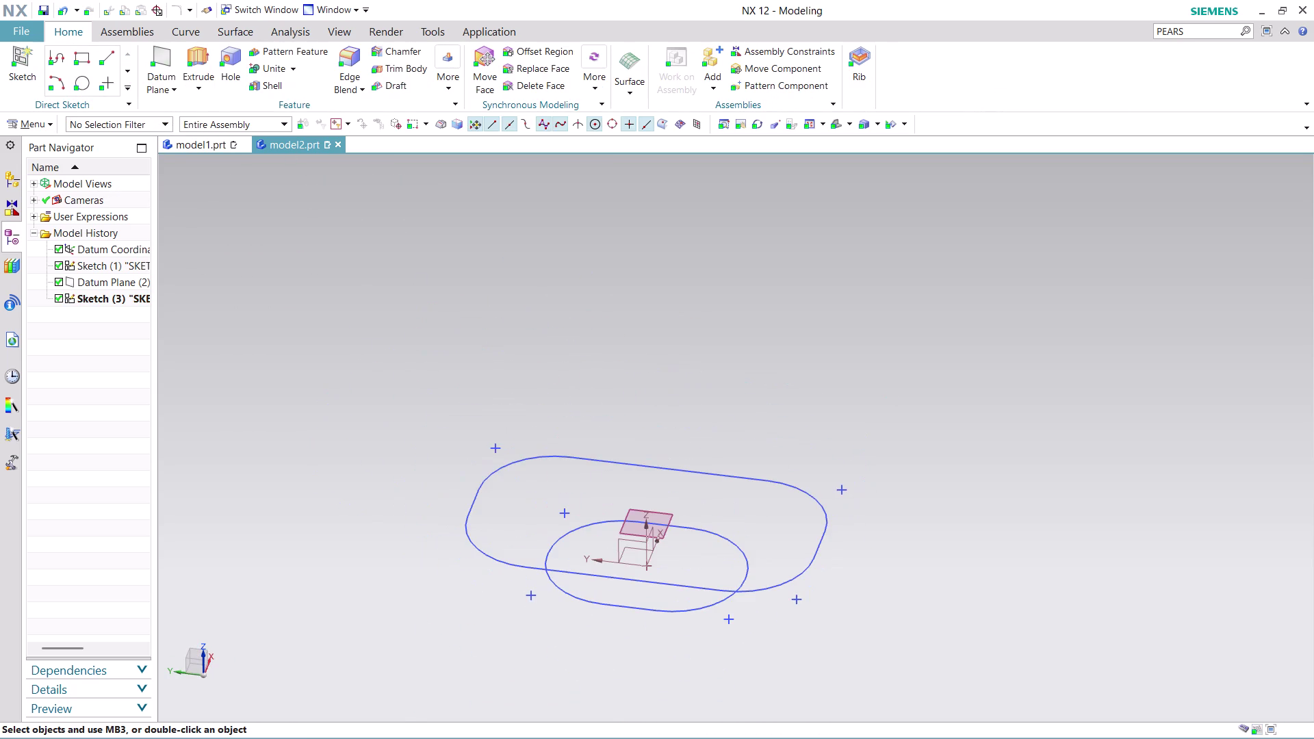
scroll(up, 3)
scroll(up, 3)
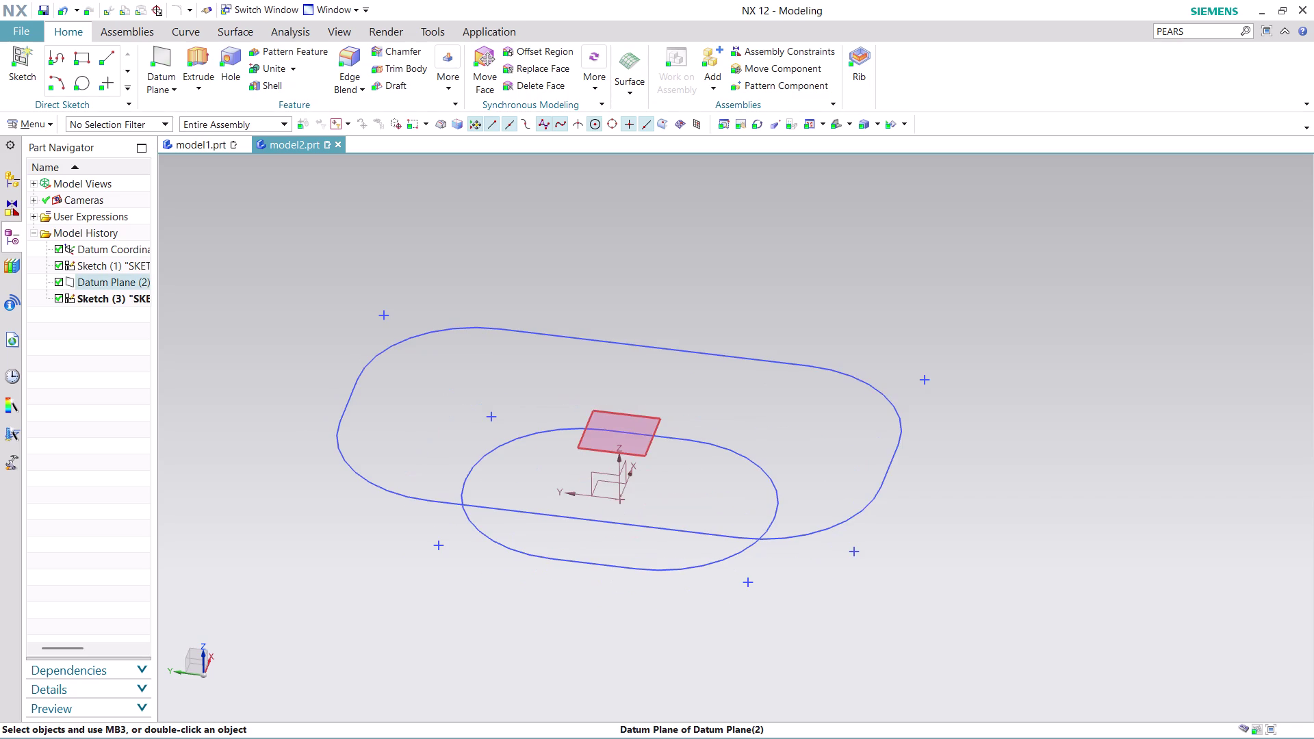
right_click(644, 420)
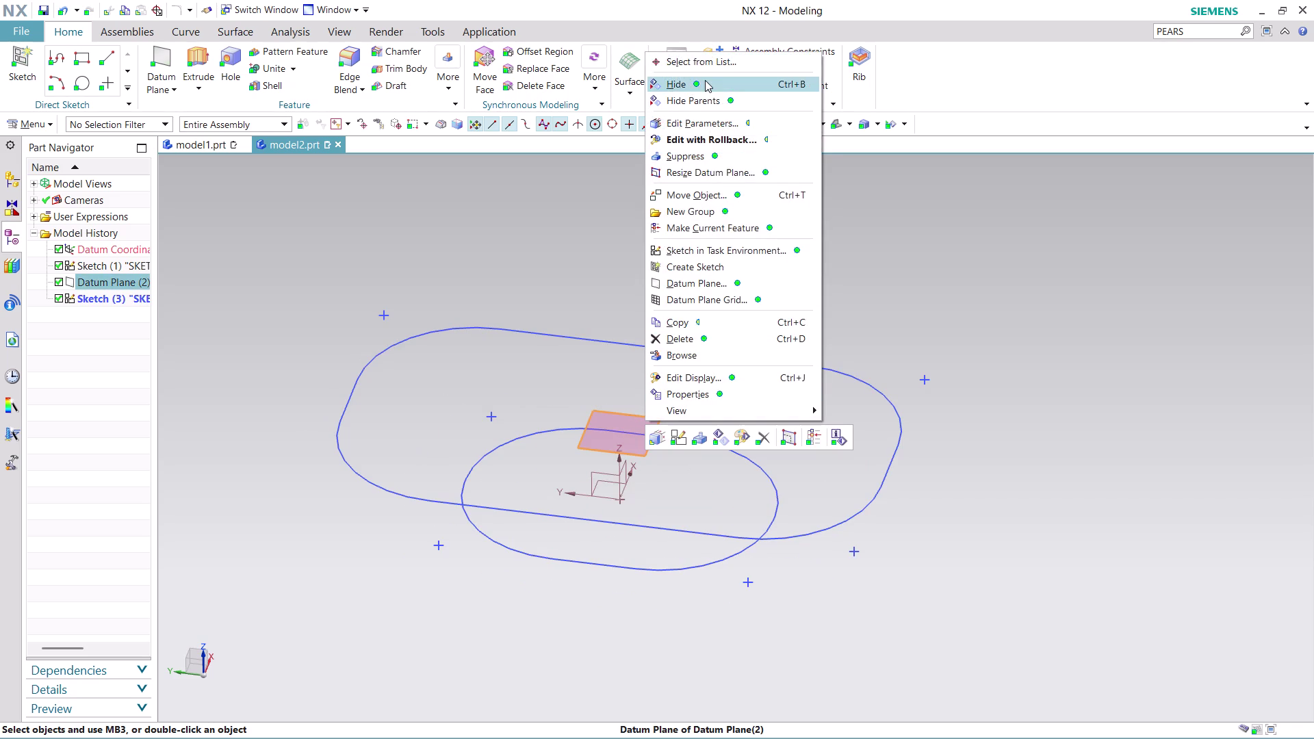
click(705, 80)
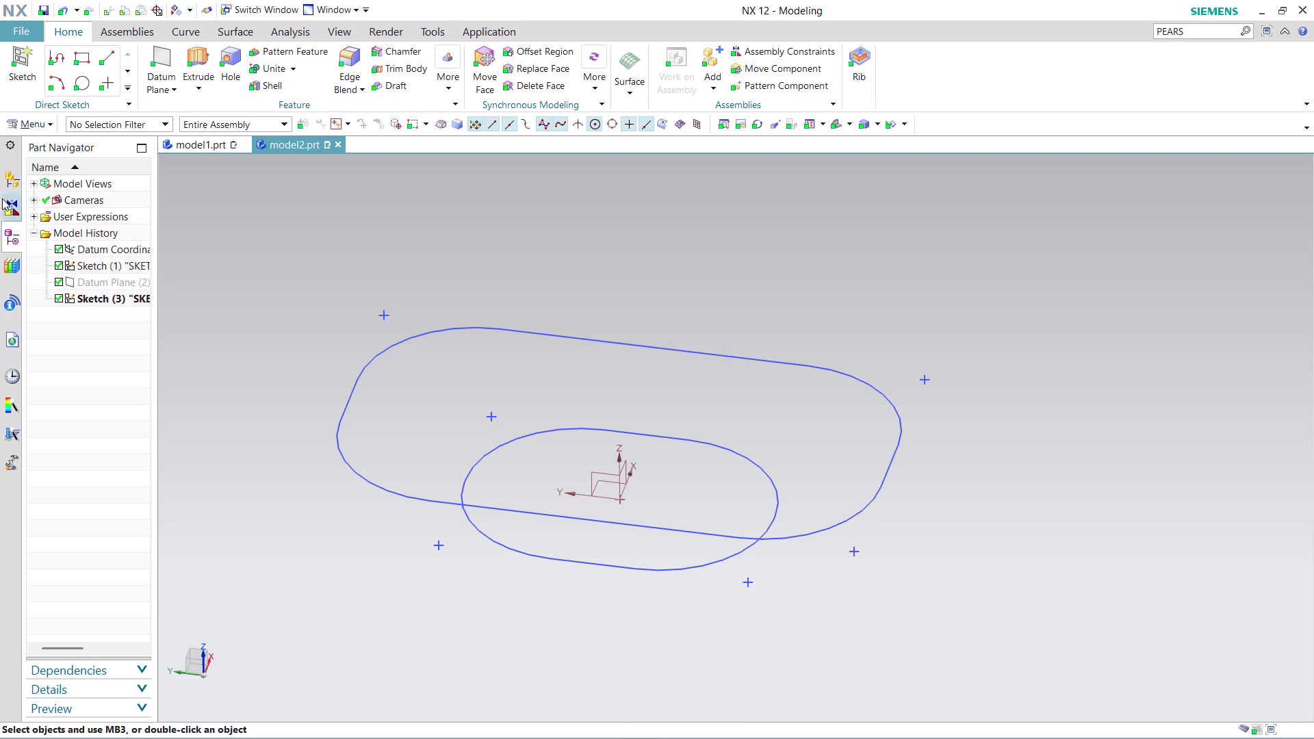
click(17, 69)
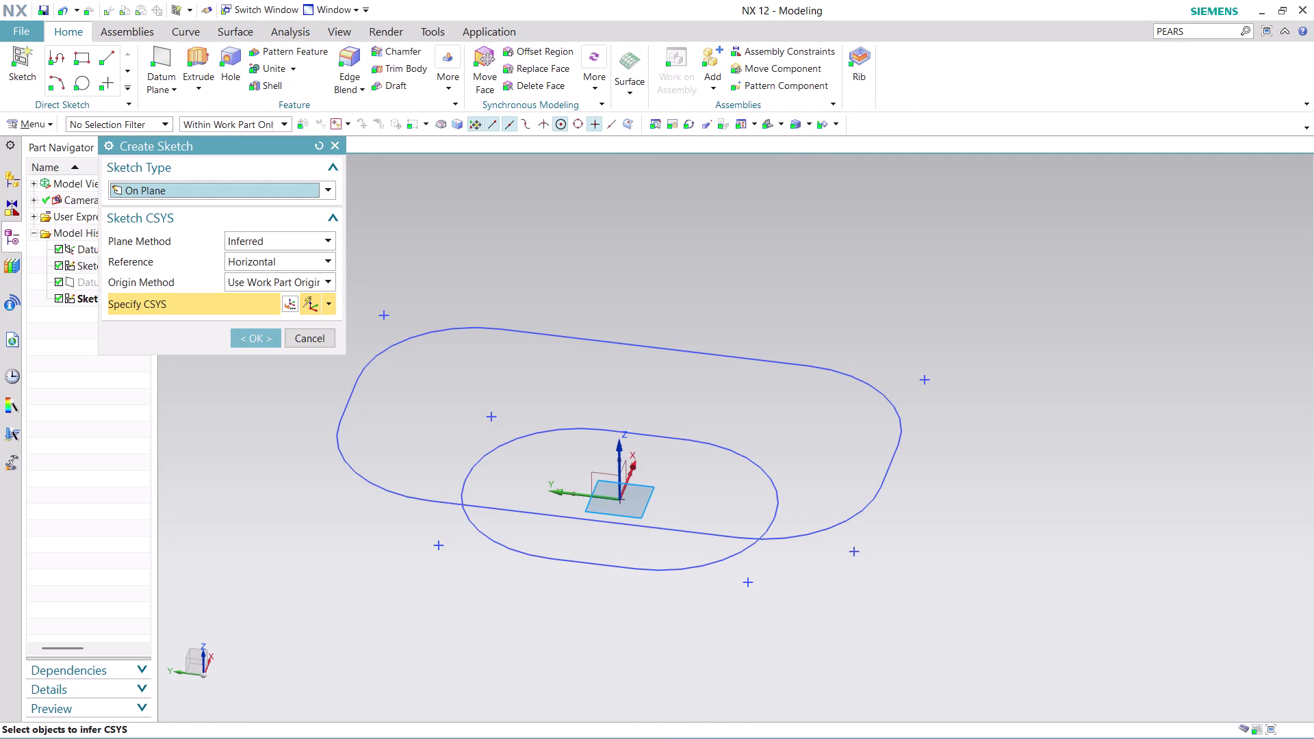
click(632, 469)
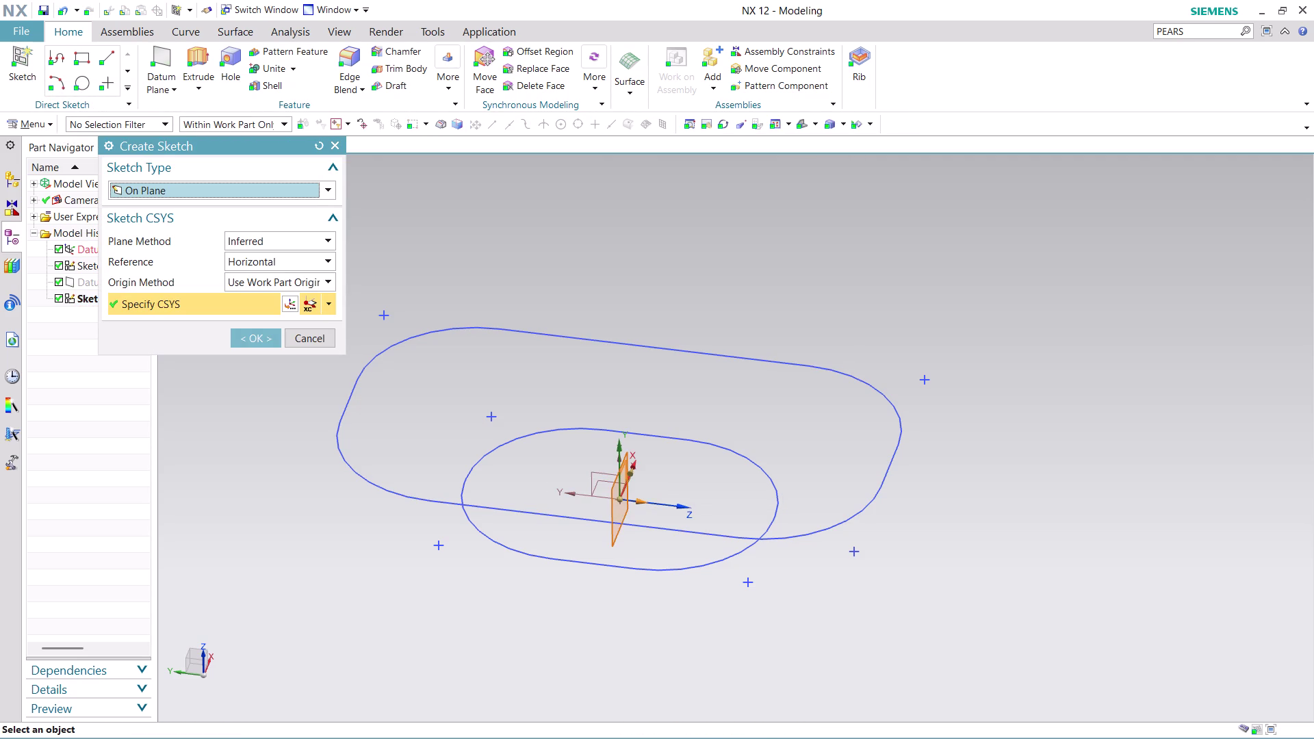
Confirm Sketch (4) on the vertical plane, zoom in, and select the Arc tool.
click(253, 339)
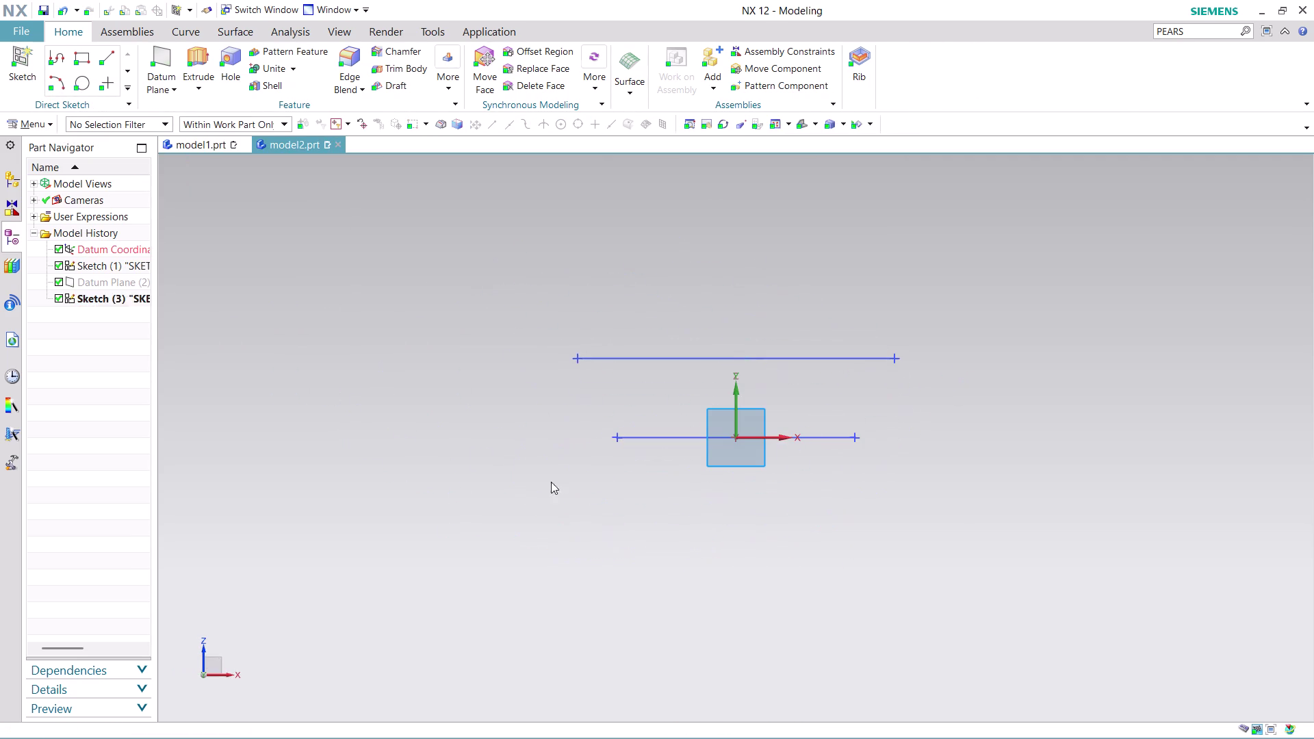
scroll(up, 3)
scroll(up, 3)
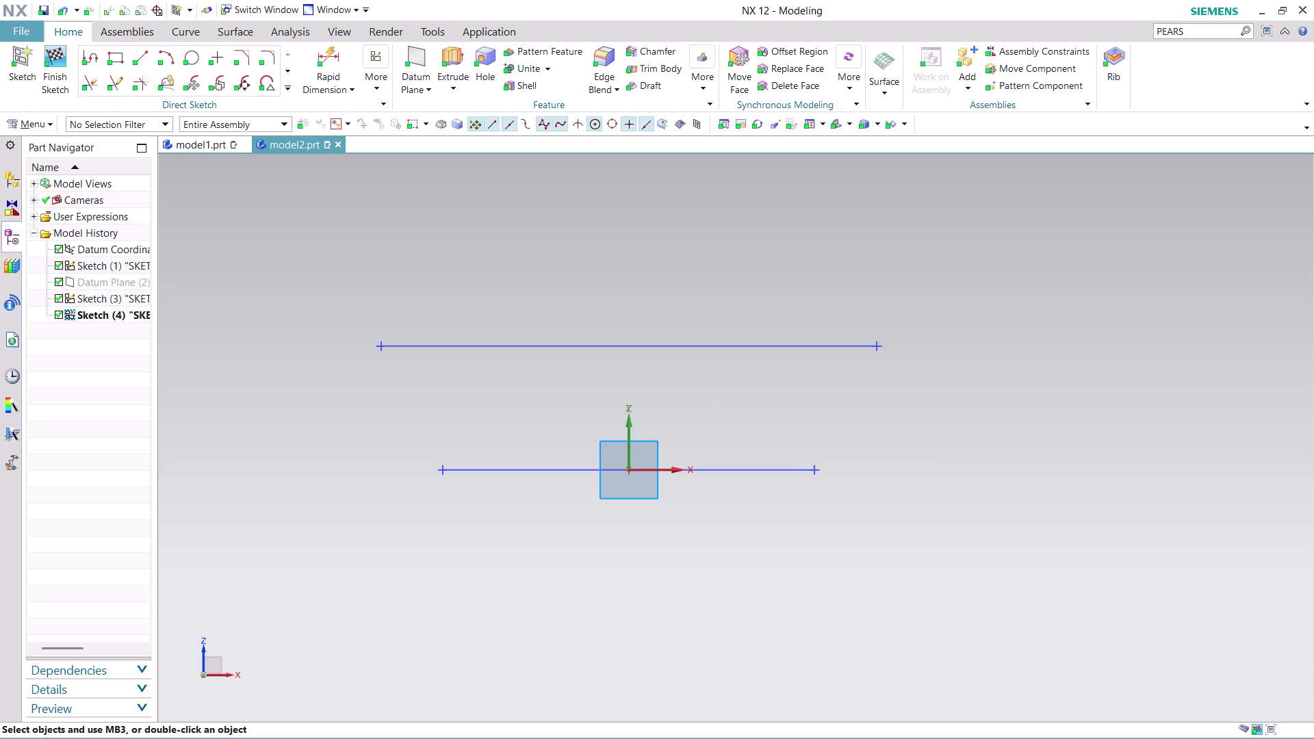
click(168, 57)
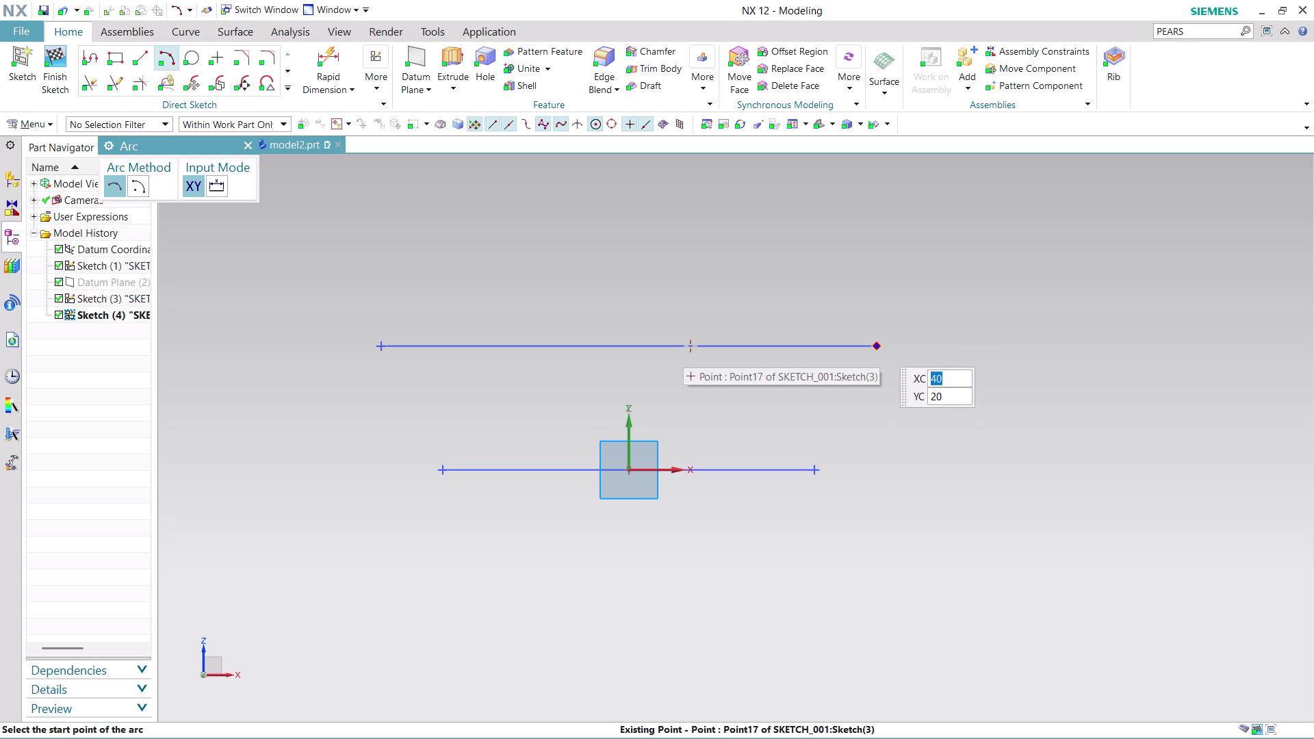
Start an arc at Line5's end point via QuickPick, ending at the lower line's right end.
click(877, 344)
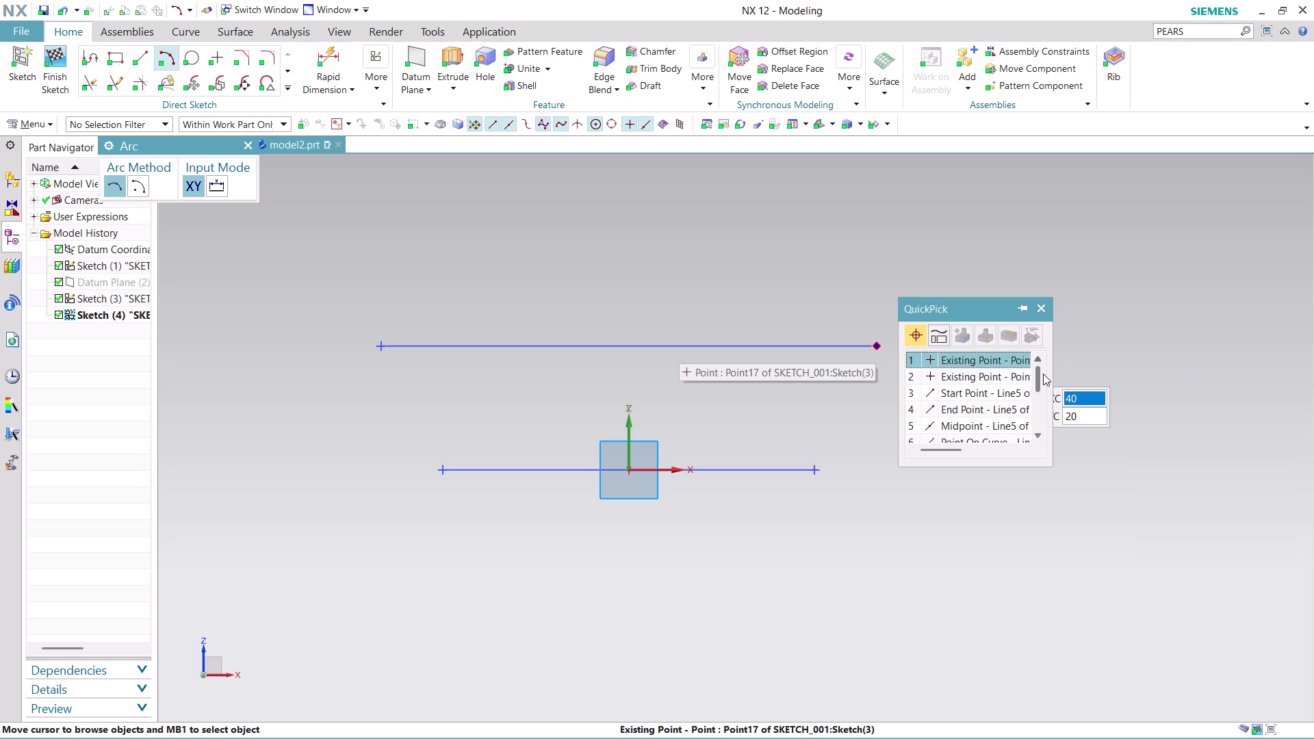
drag(1050, 362, 1078, 355)
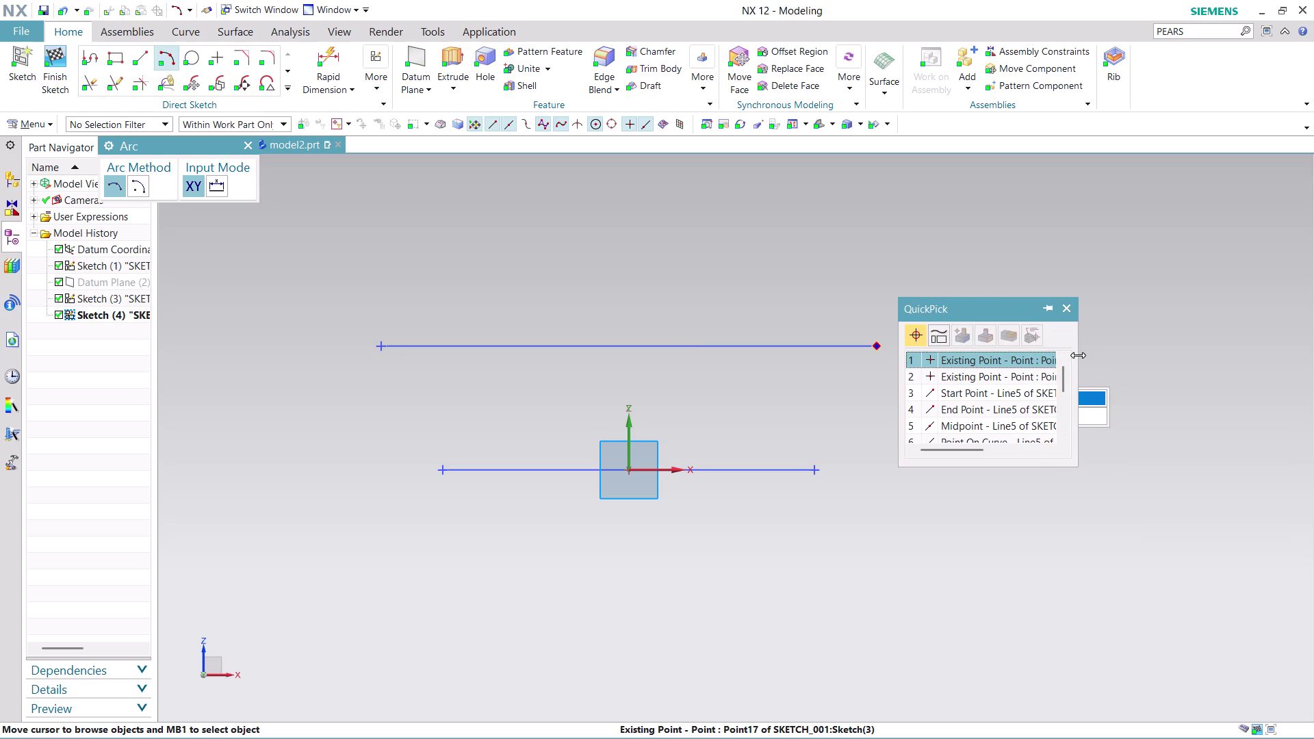
drag(1078, 355, 1233, 326)
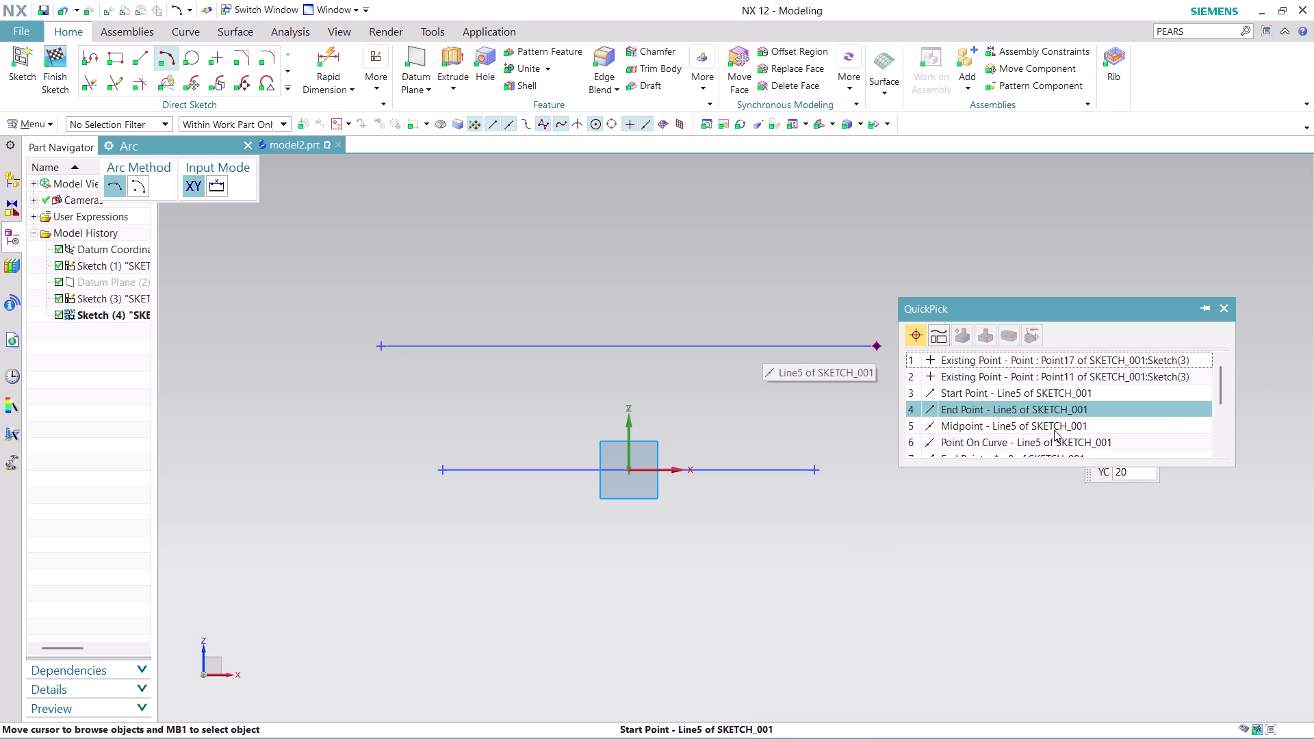
click(975, 441)
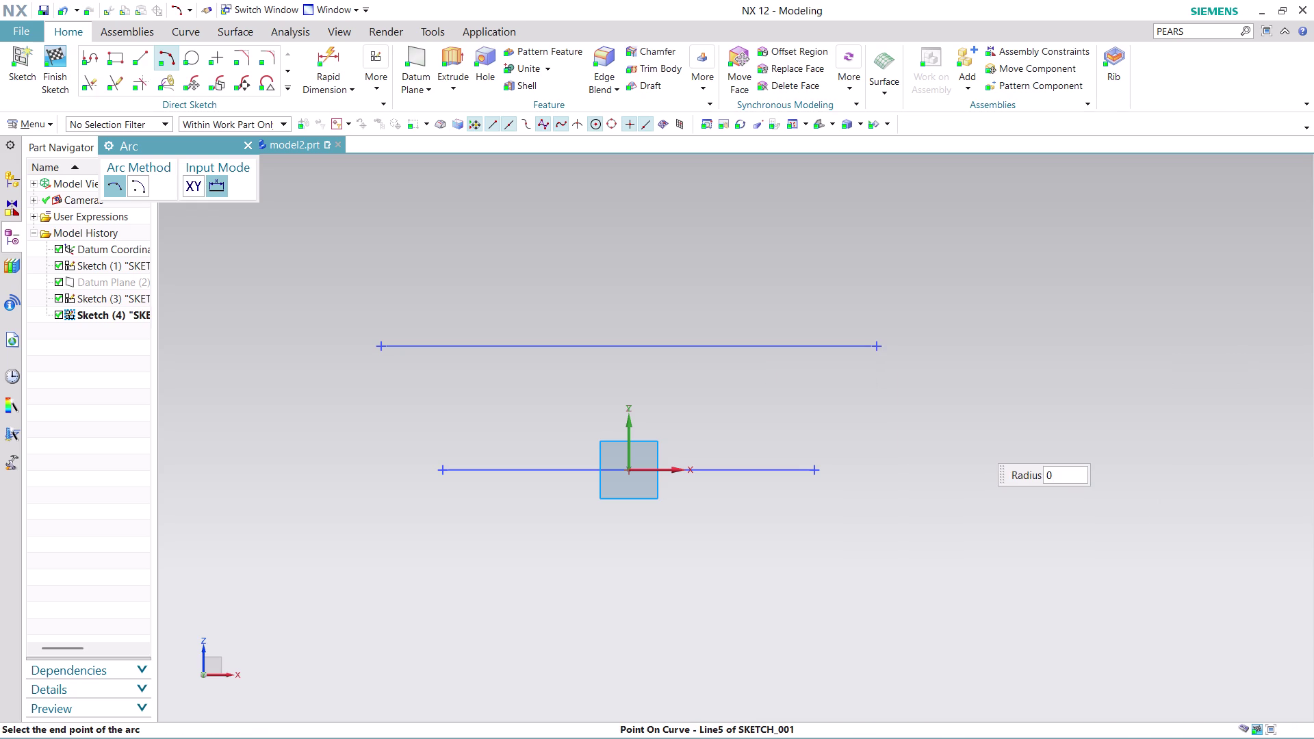
click(815, 471)
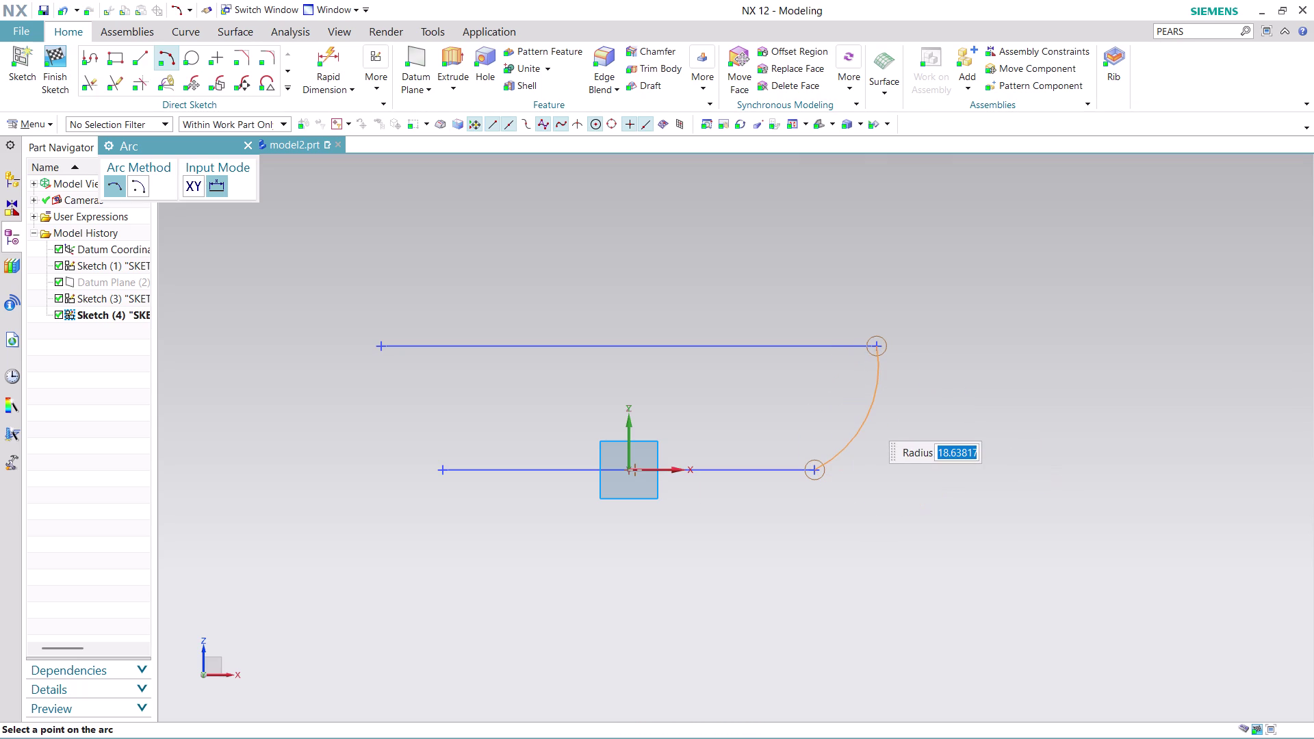
Give the arc radius 30, place it bulging right, and cancel the extra arc.
text(30)
key(Return)
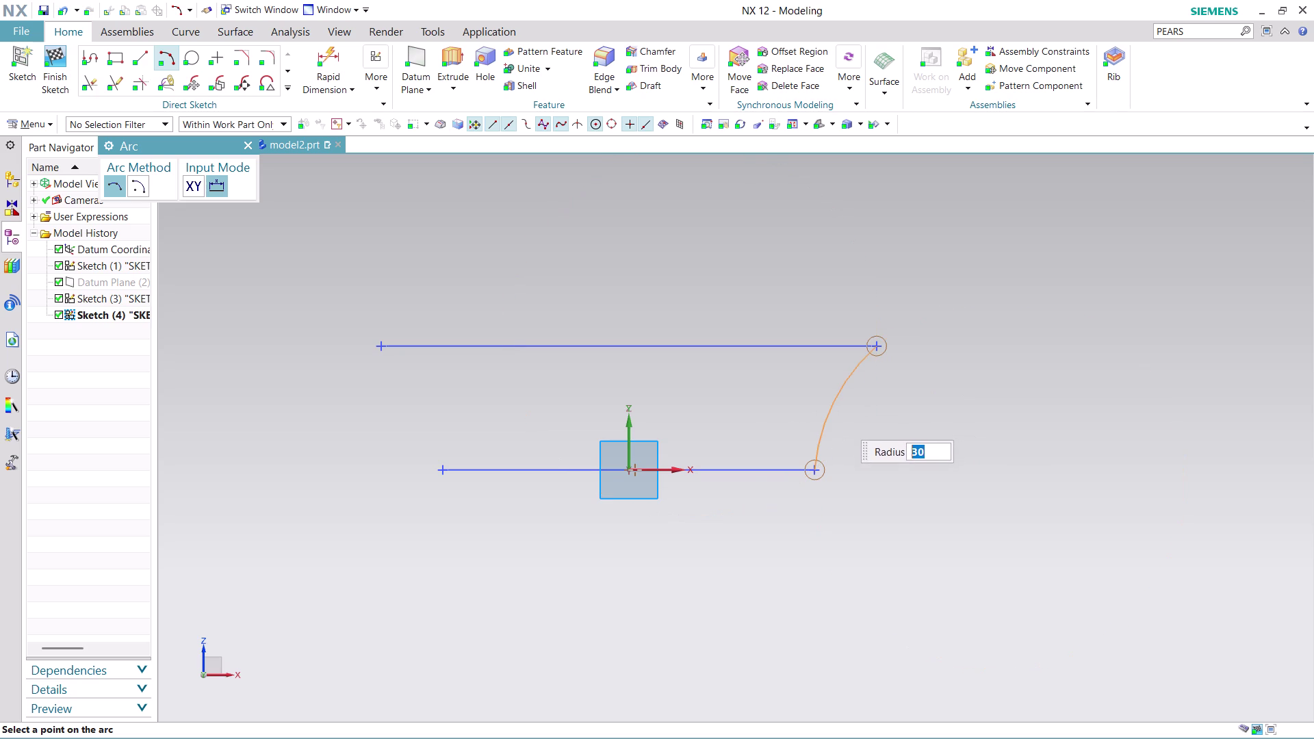
click(843, 427)
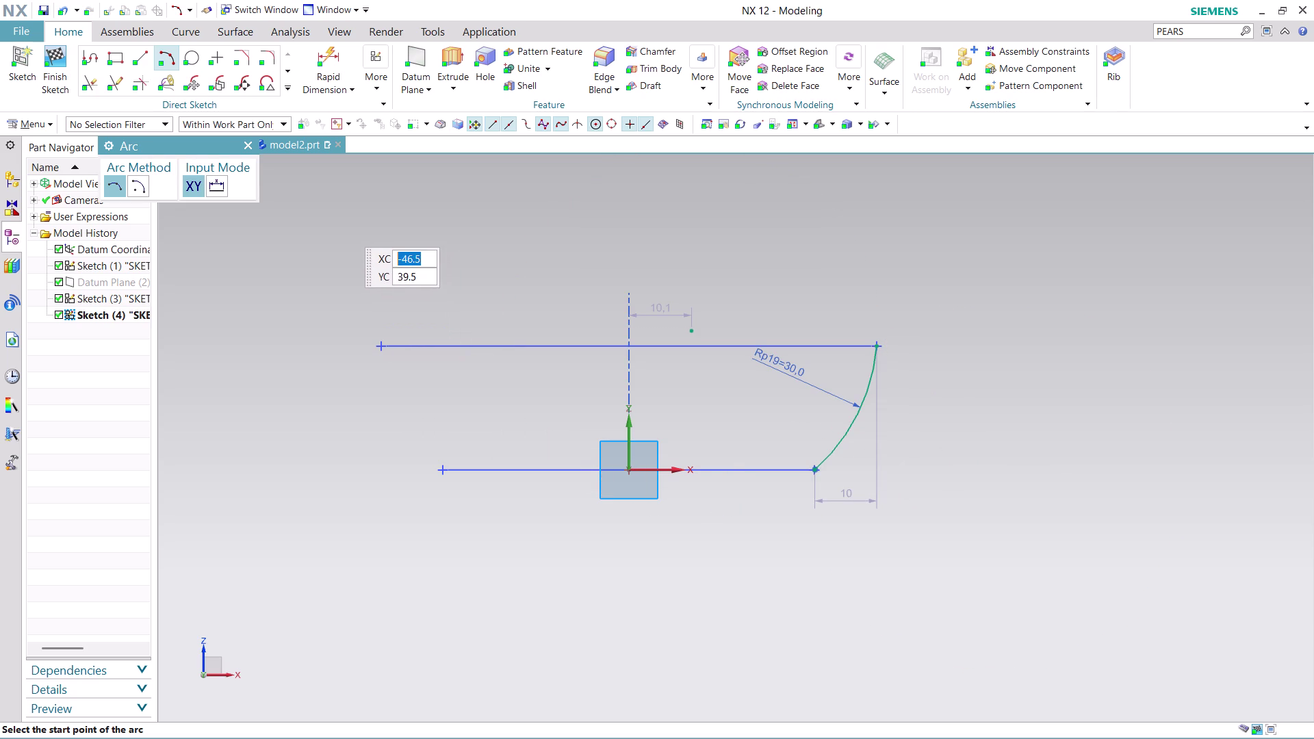
click(382, 343)
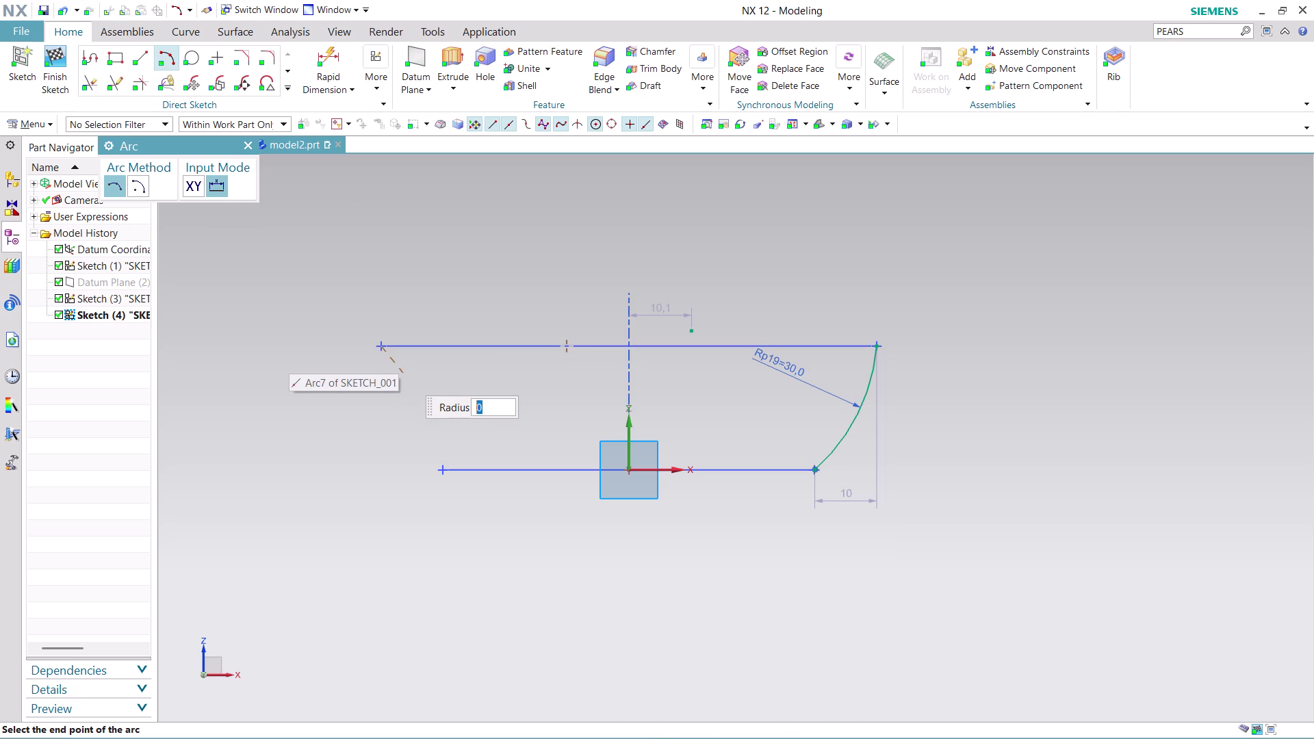
key(Escape)
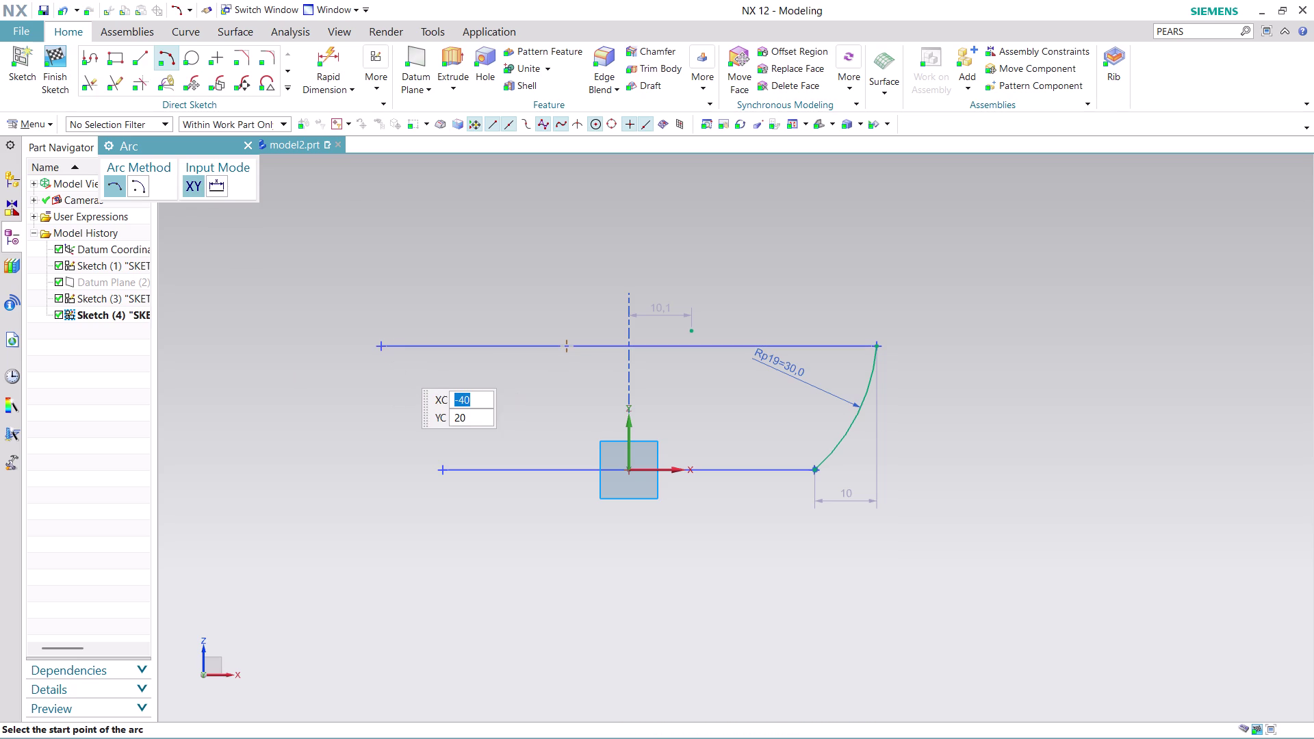
click(253, 151)
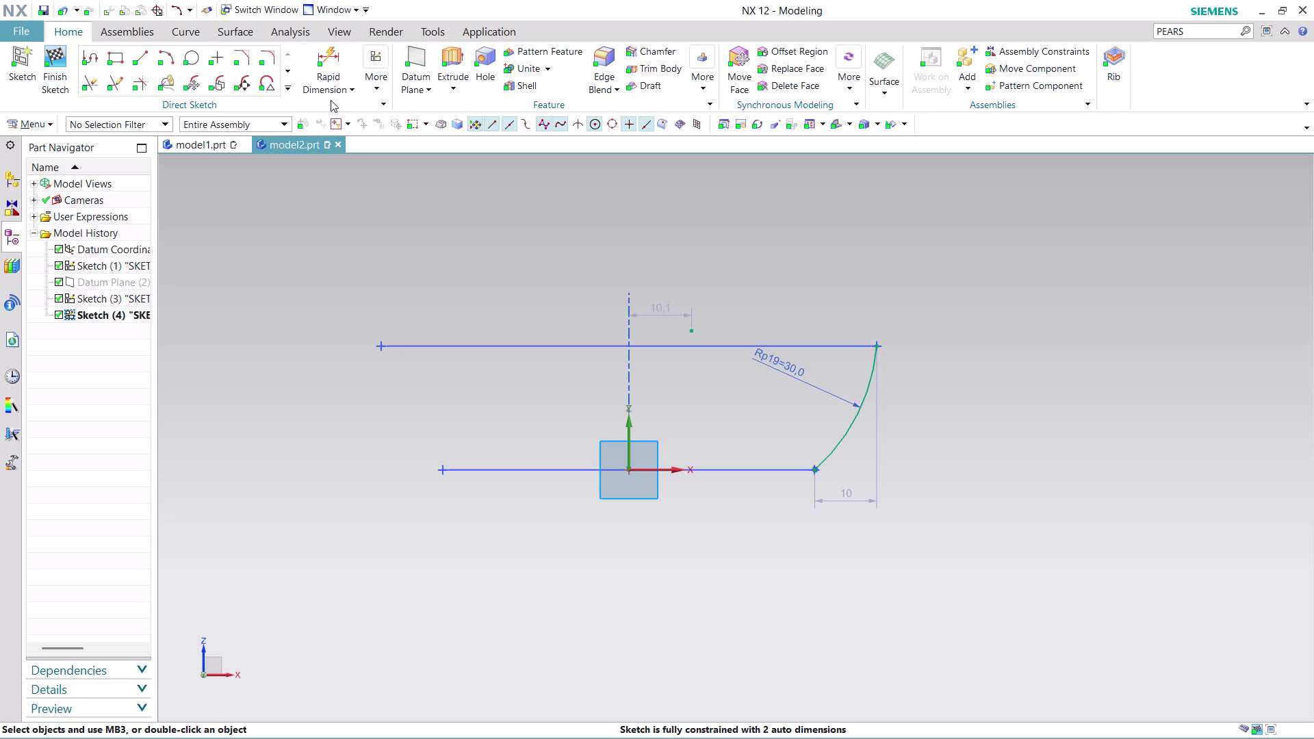
click(285, 89)
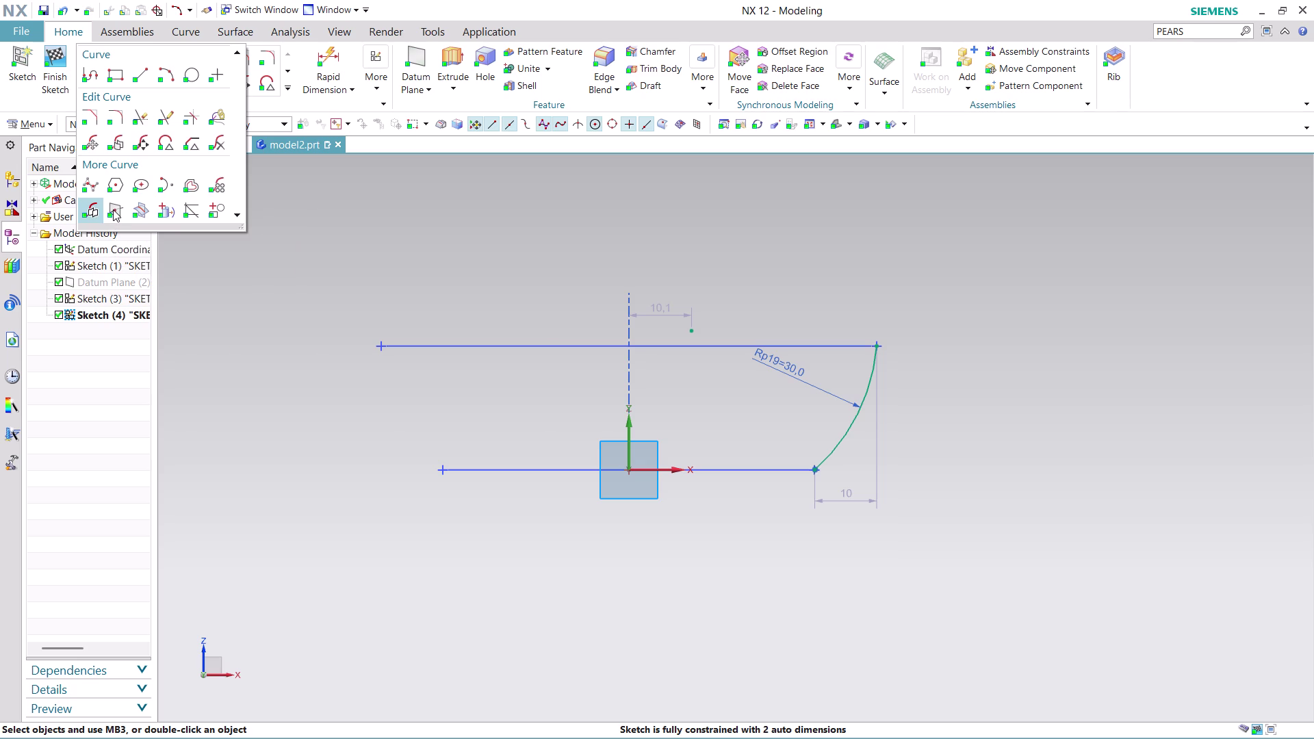
Mirror the R30 arc about the sketch's vertical axis with Mirror Curve.
click(88, 216)
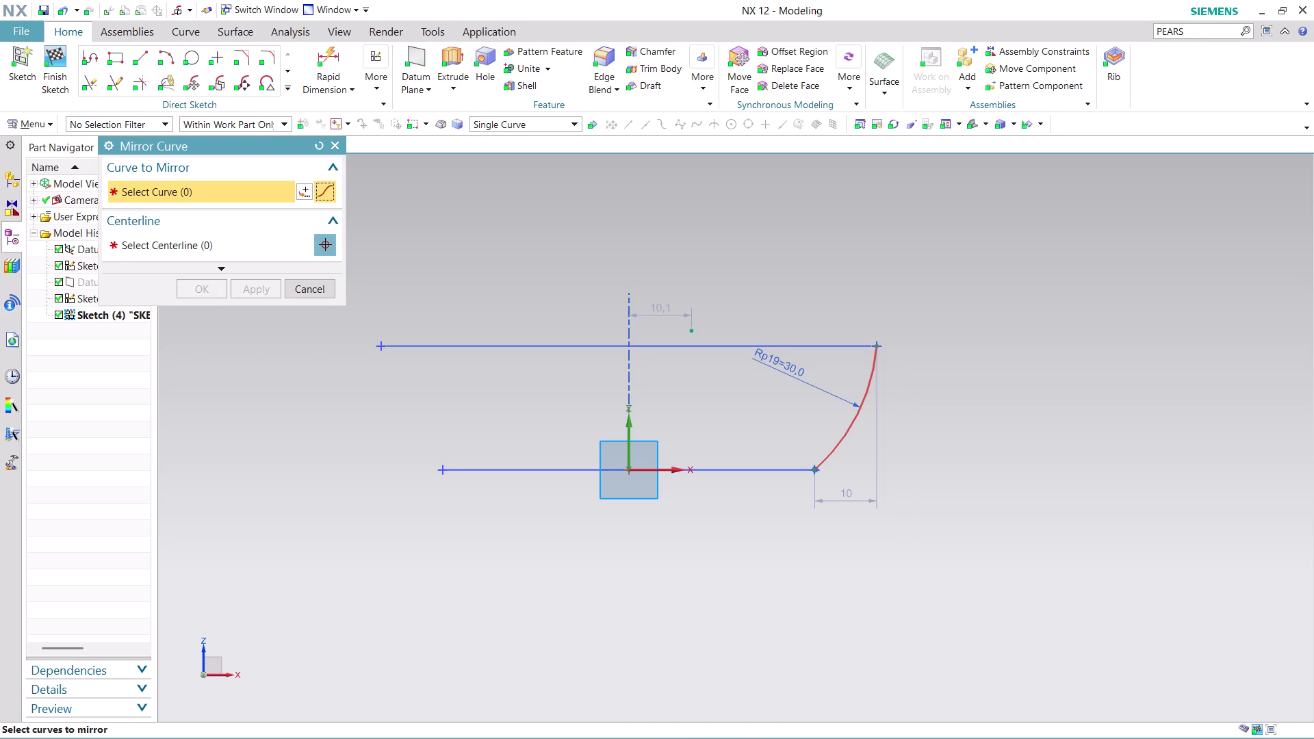
click(859, 427)
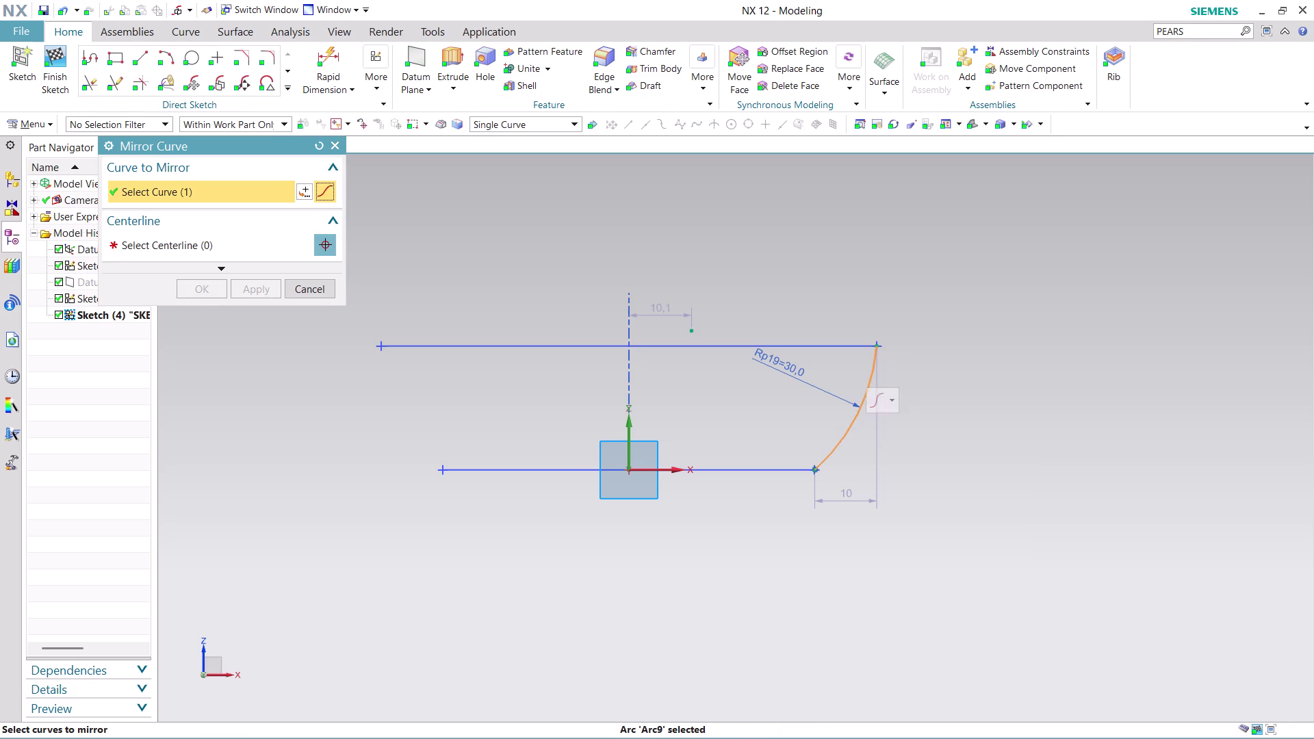
click(243, 245)
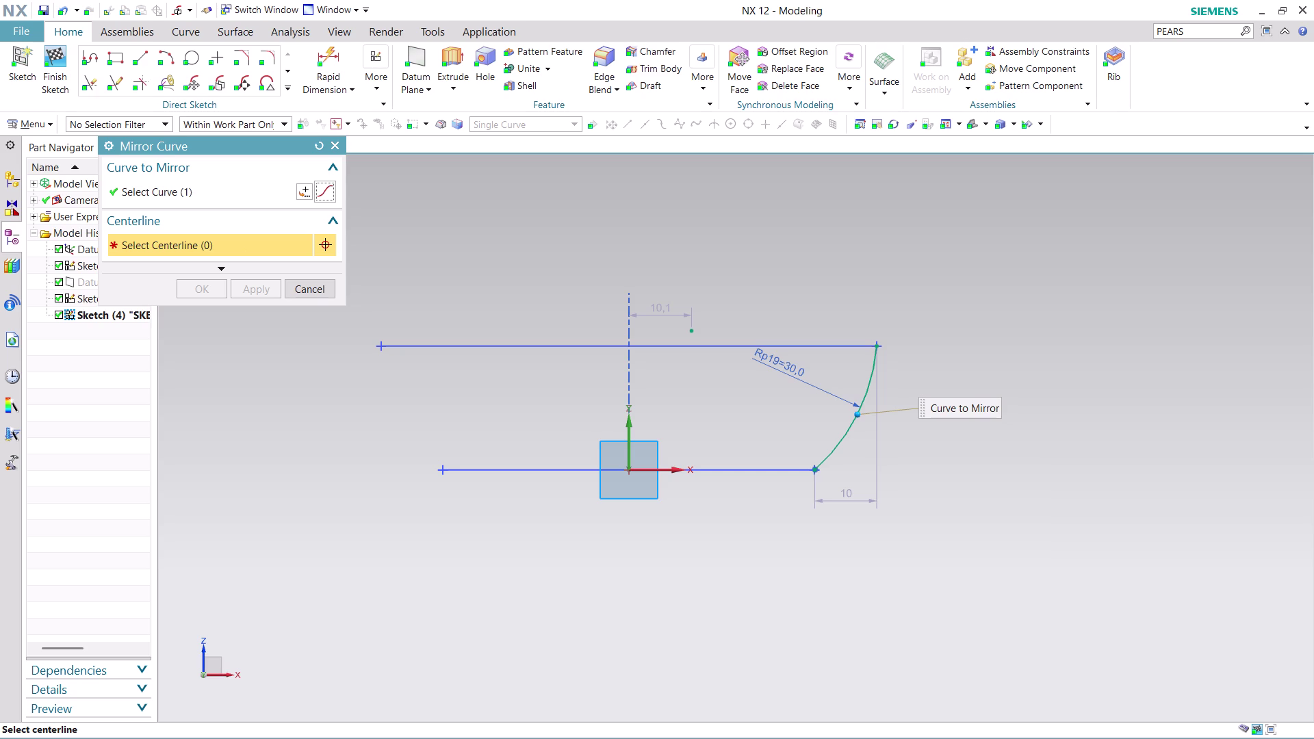
click(636, 428)
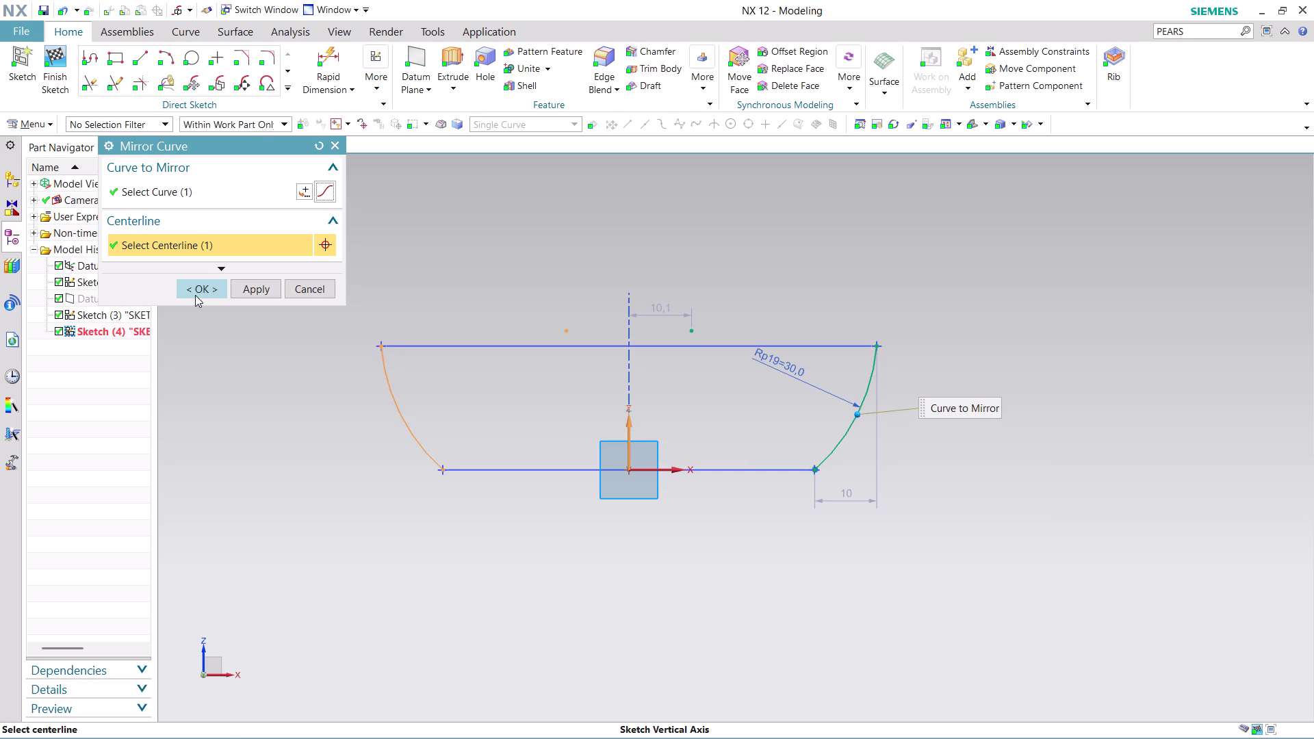
click(195, 295)
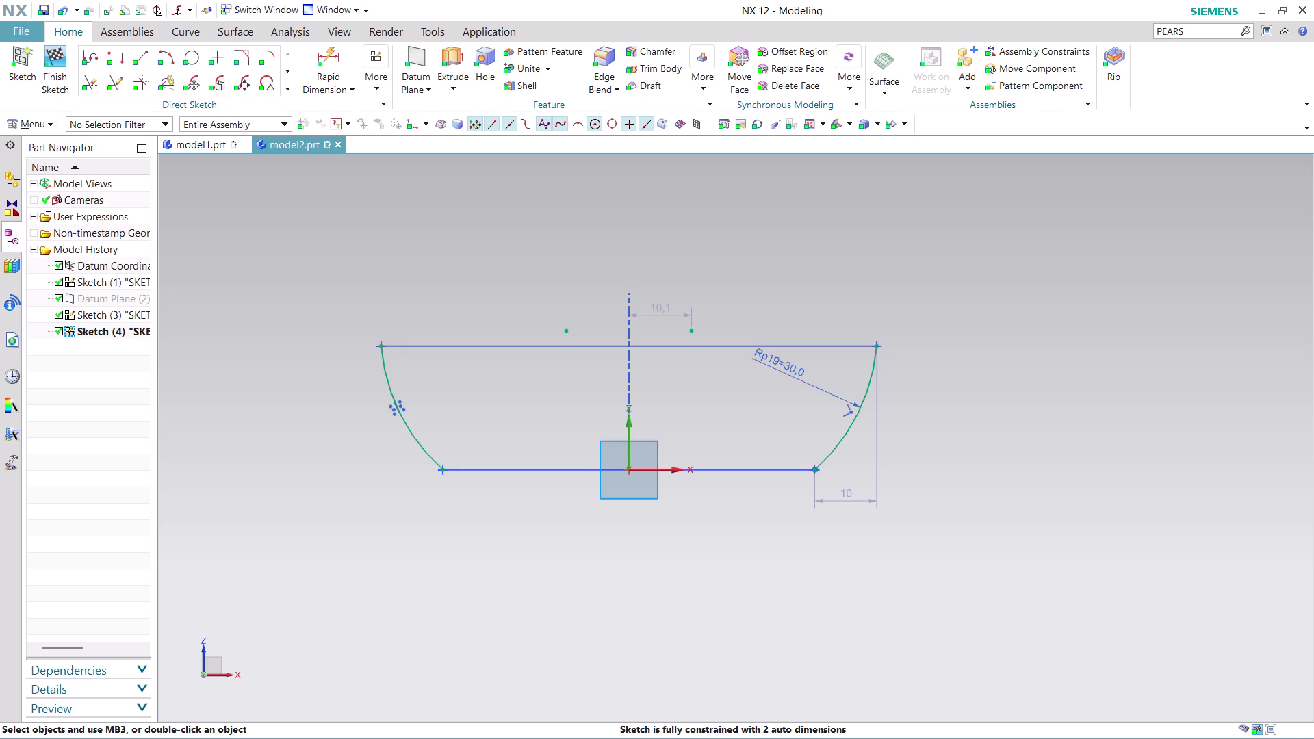
Zoom in to check the arc ends, finish Sketch 4, and orbit into 3D.
scroll(up, 3)
scroll(up, 3)
scroll(up, 3)
scroll(up, 3)
scroll(up, 3)
scroll(up, 3)
scroll(up, 3)
scroll(up, 3)
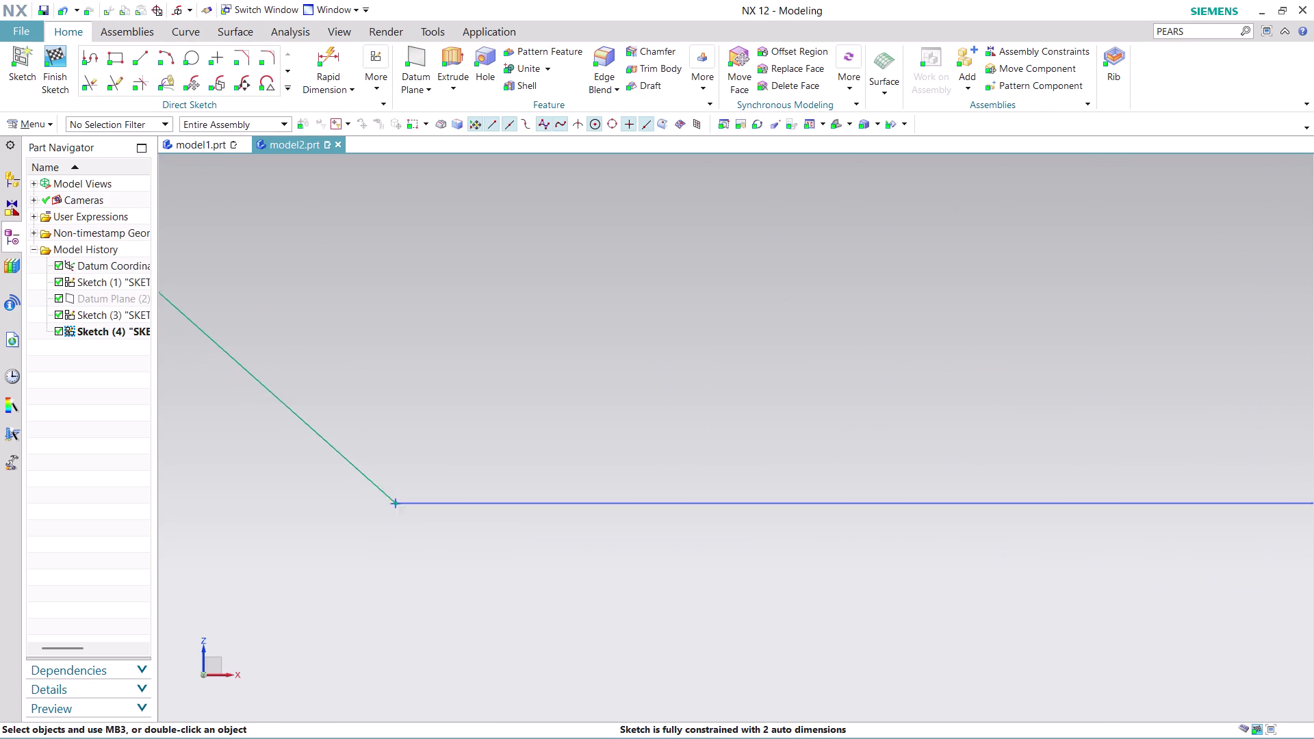
scroll(up, 3)
scroll(up, 3)
scroll(up, 3)
scroll(up, 3)
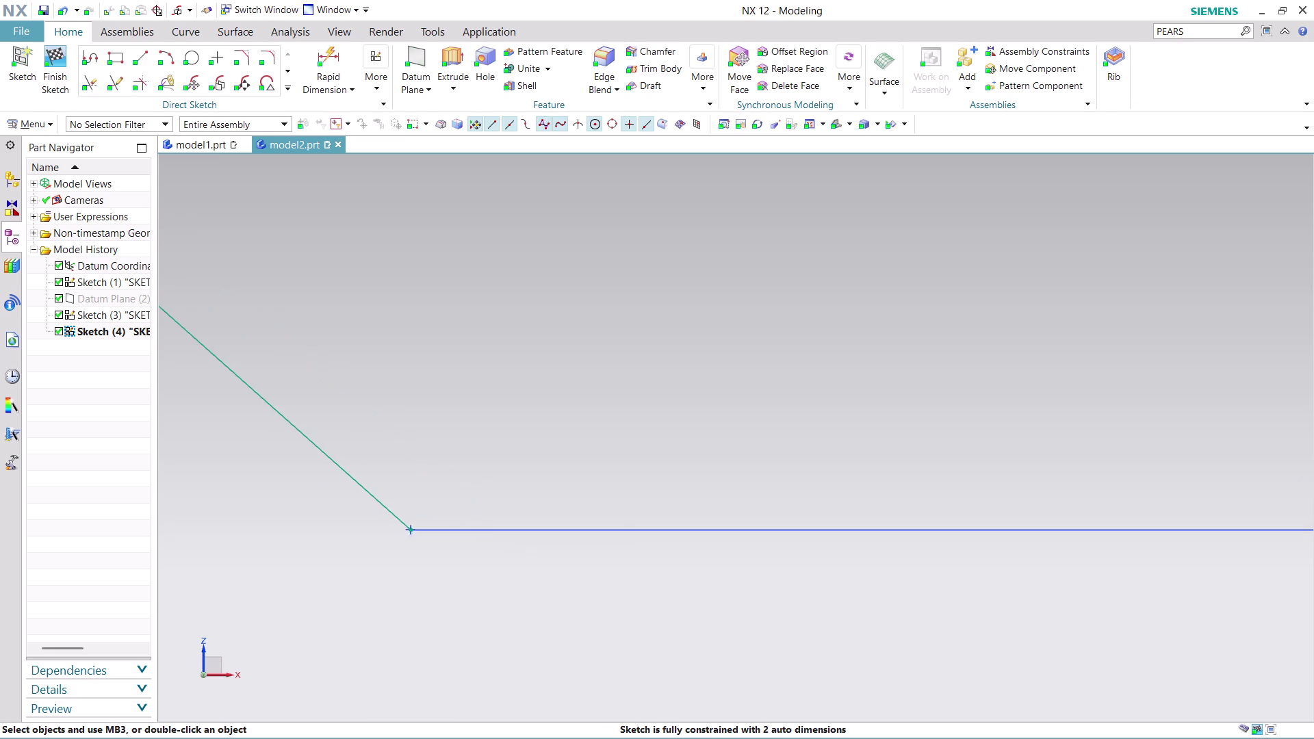
scroll(up, 3)
scroll(up, 3)
scroll(up, 3)
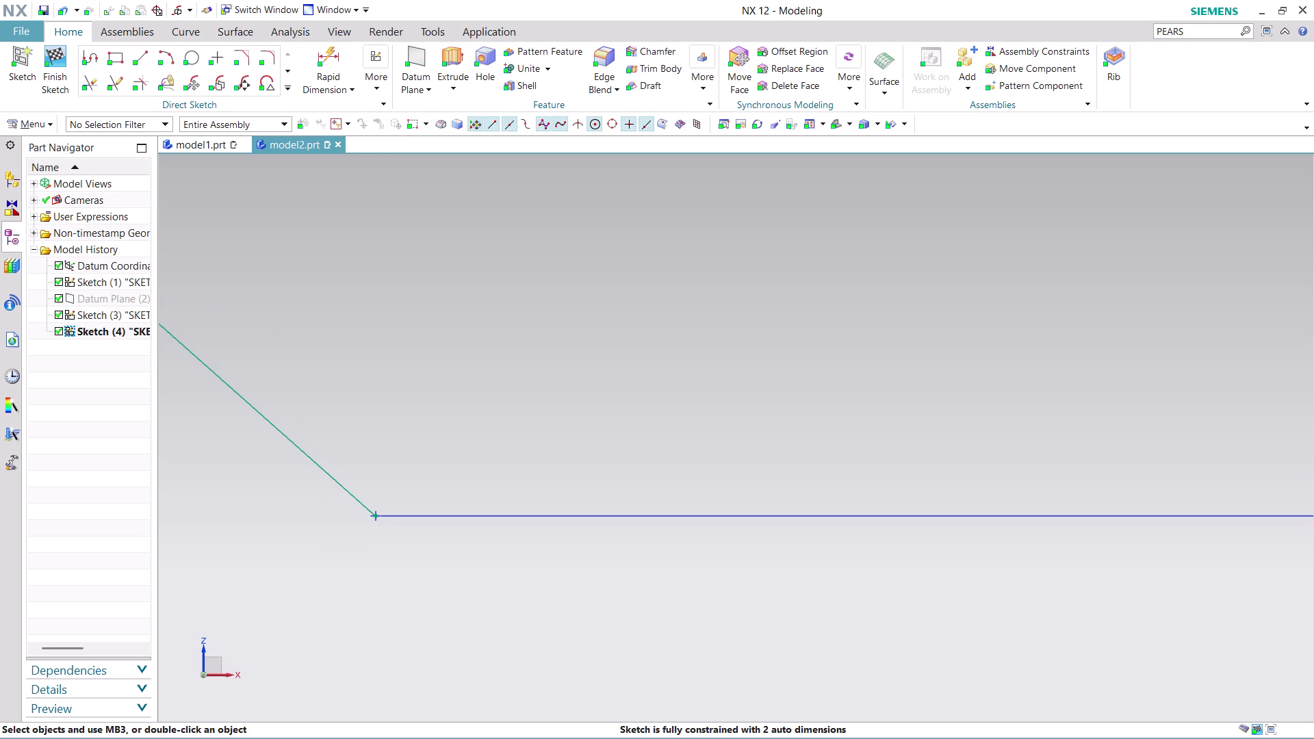
scroll(down, 3)
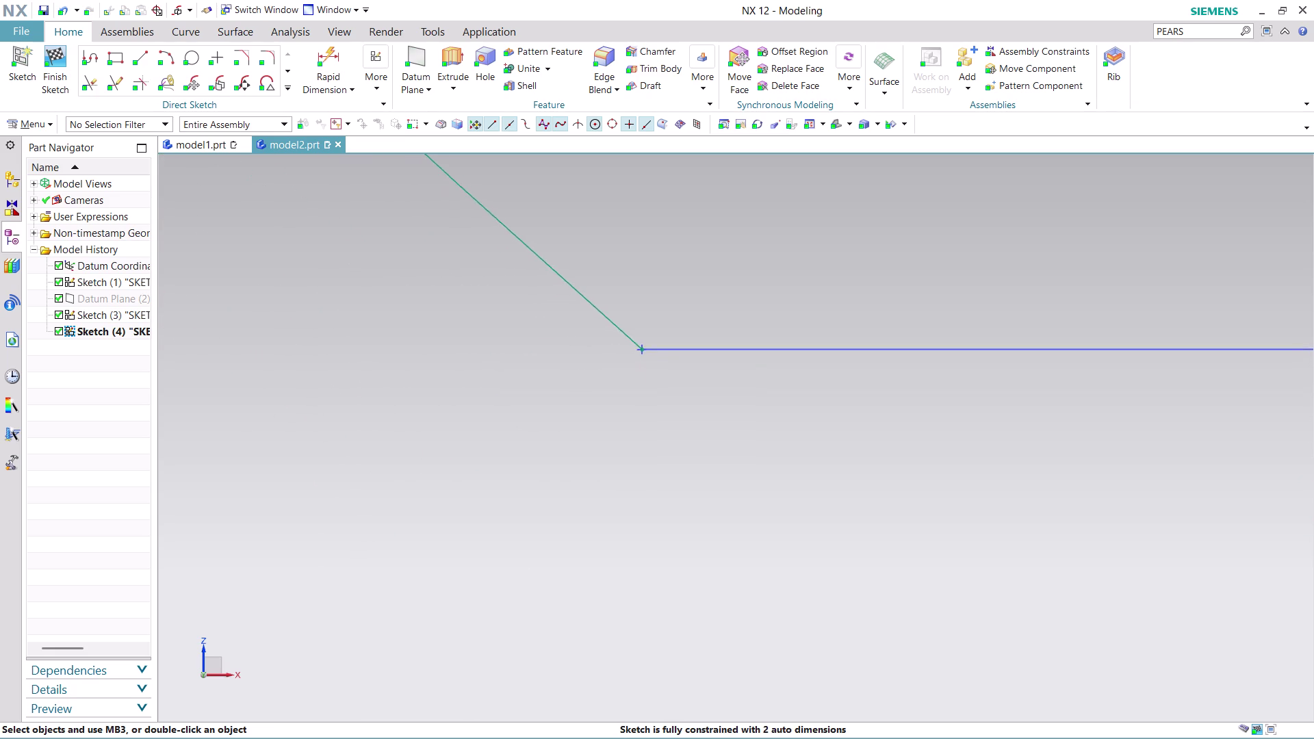
scroll(down, 3)
scroll(up, 3)
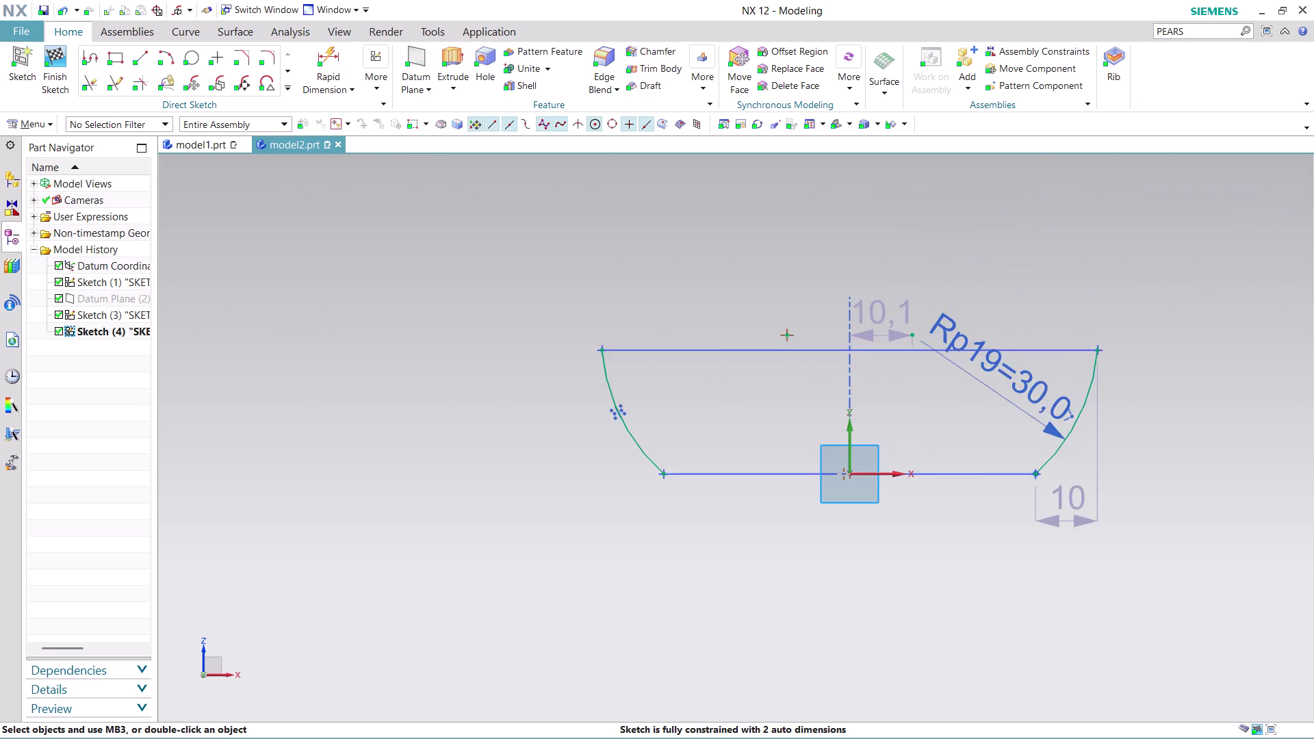
scroll(up, 3)
click(49, 78)
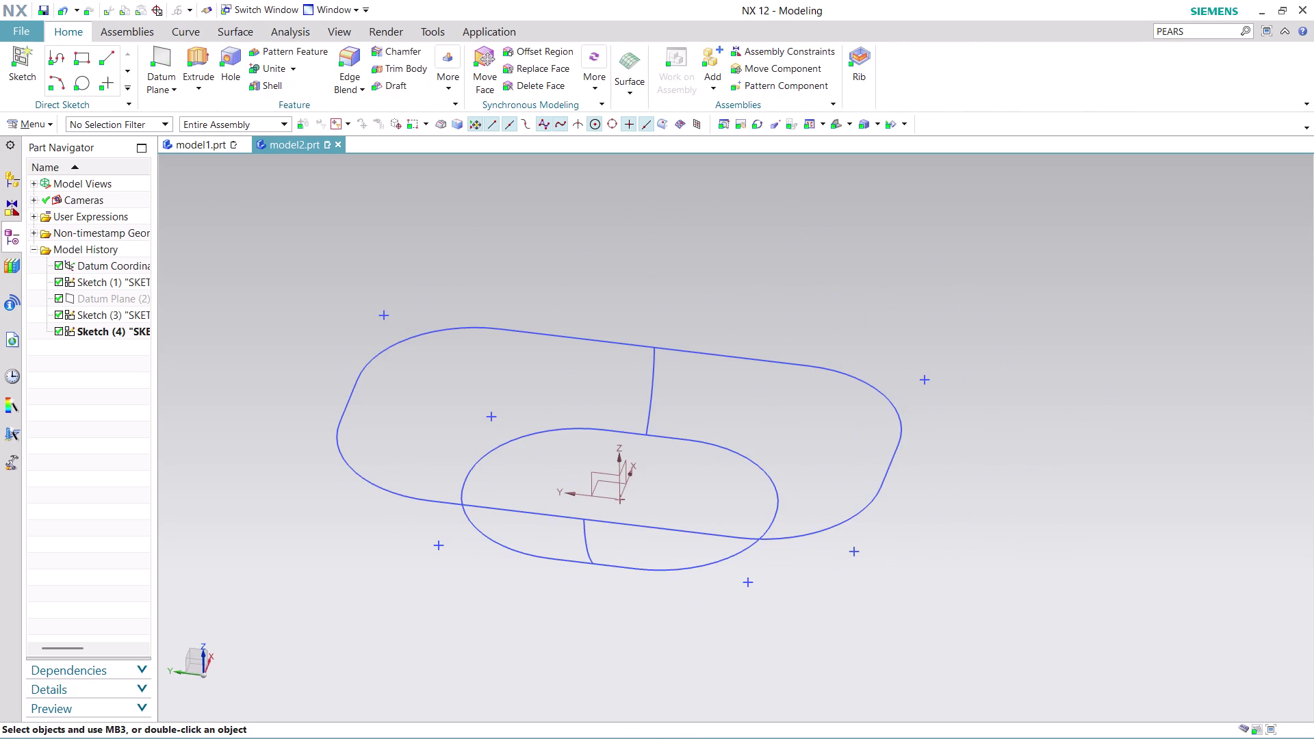
middle_drag(818, 605, 710, 586)
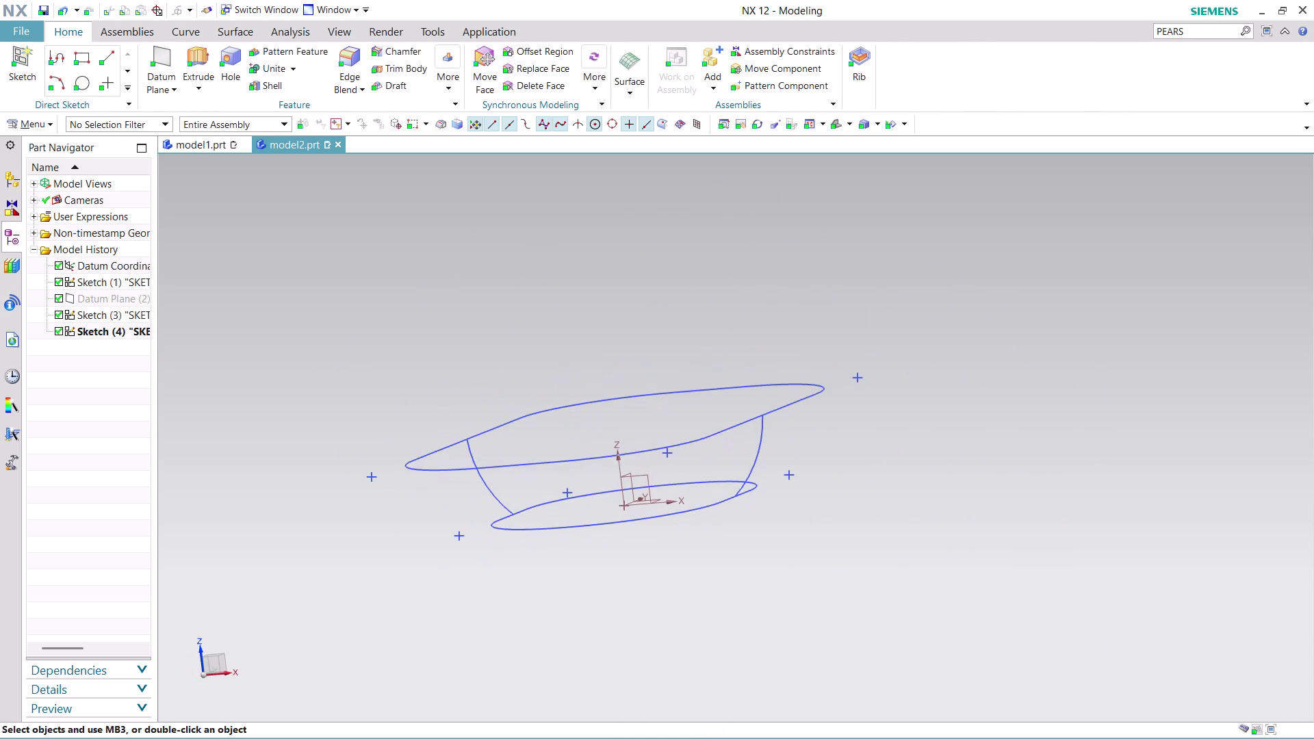
scroll(up, 3)
scroll(up, 3)
scroll(up, 3)
scroll(up, 3)
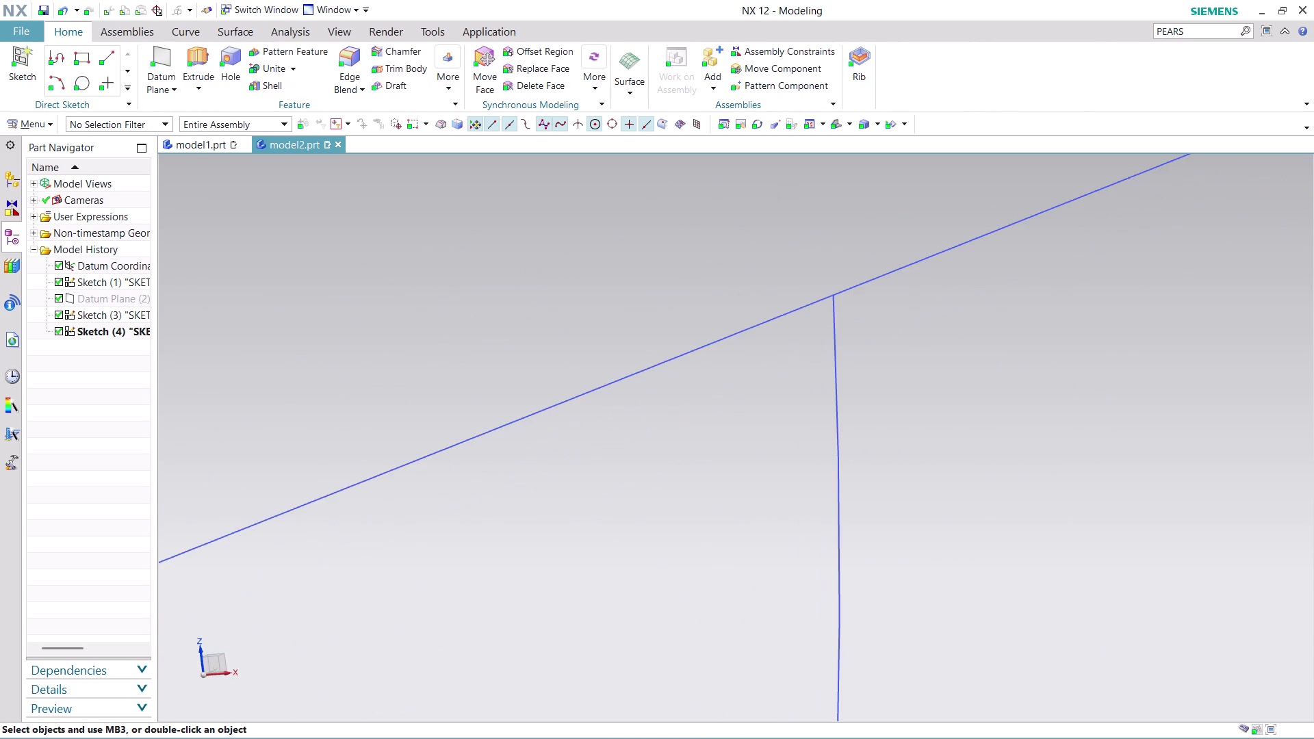
scroll(up, 3)
scroll(up, 3)
scroll(up, 3)
scroll(up, 3)
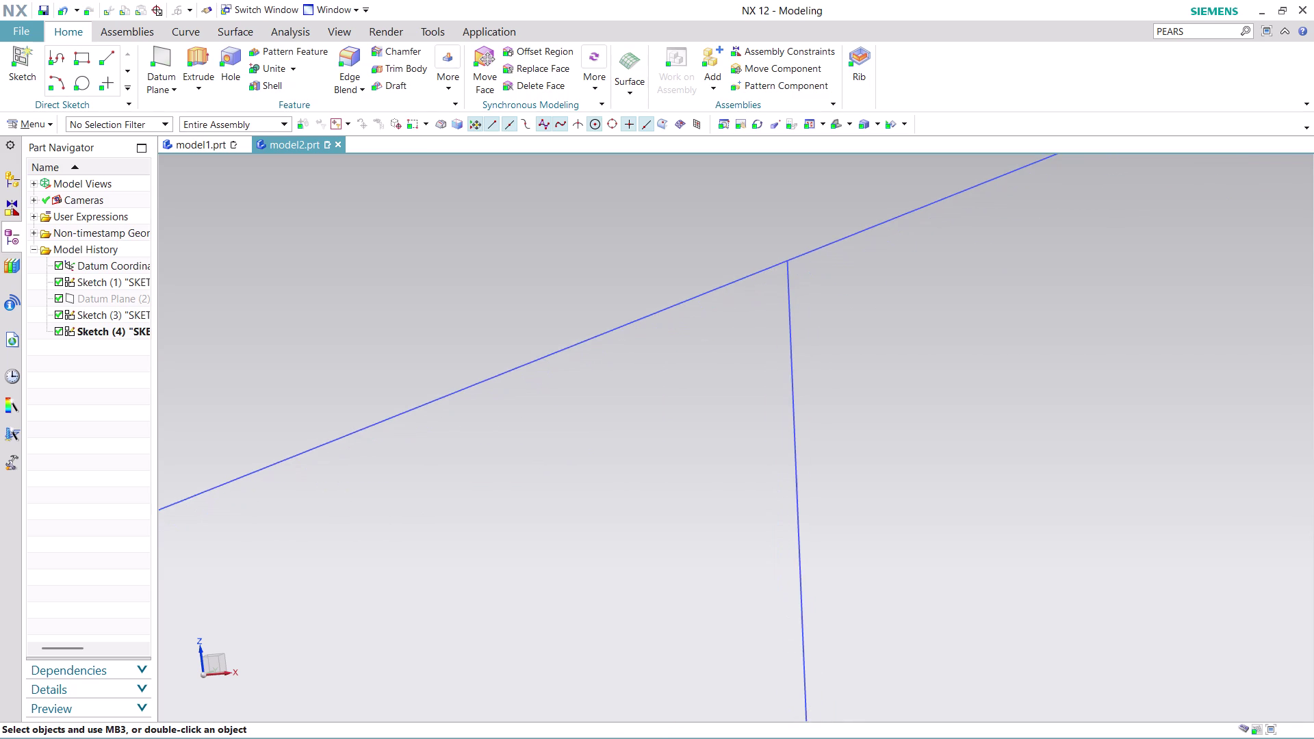
scroll(up, 3)
scroll(up, 3)
scroll(up, 3)
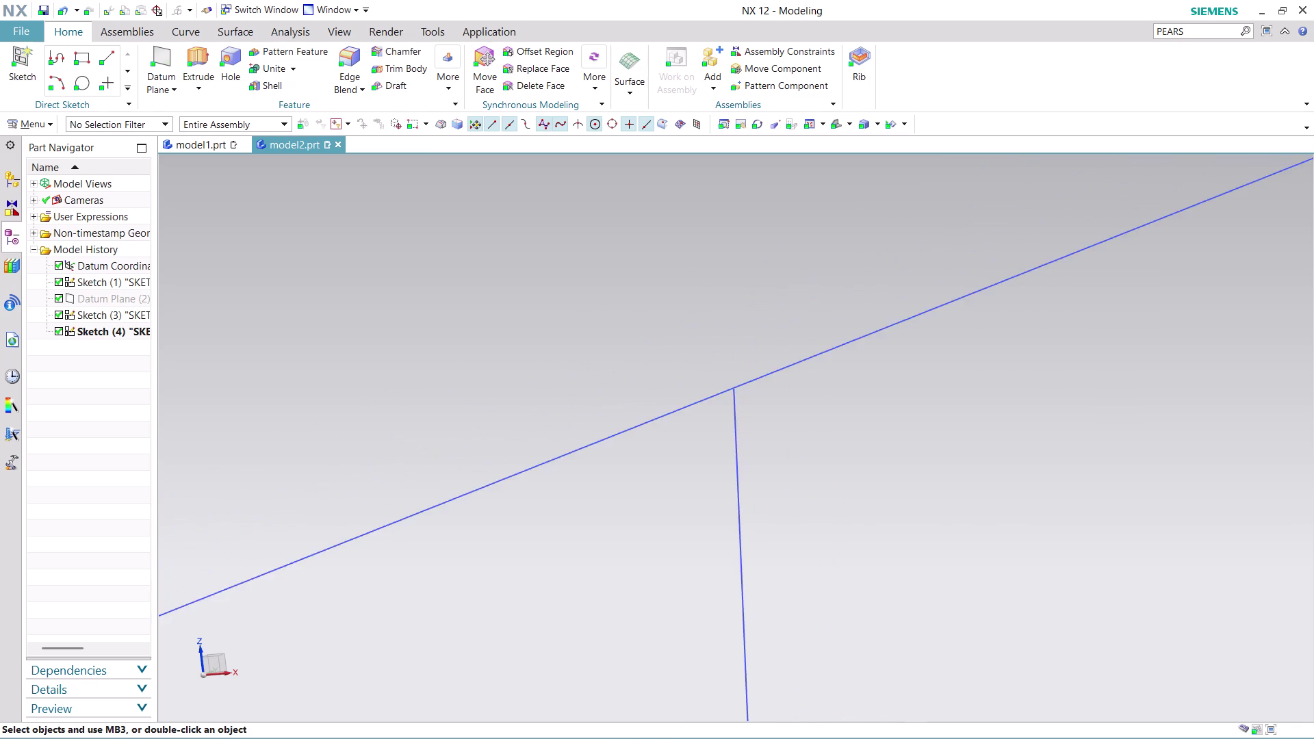
scroll(up, 3)
scroll(up, 3)
scroll(up, 3)
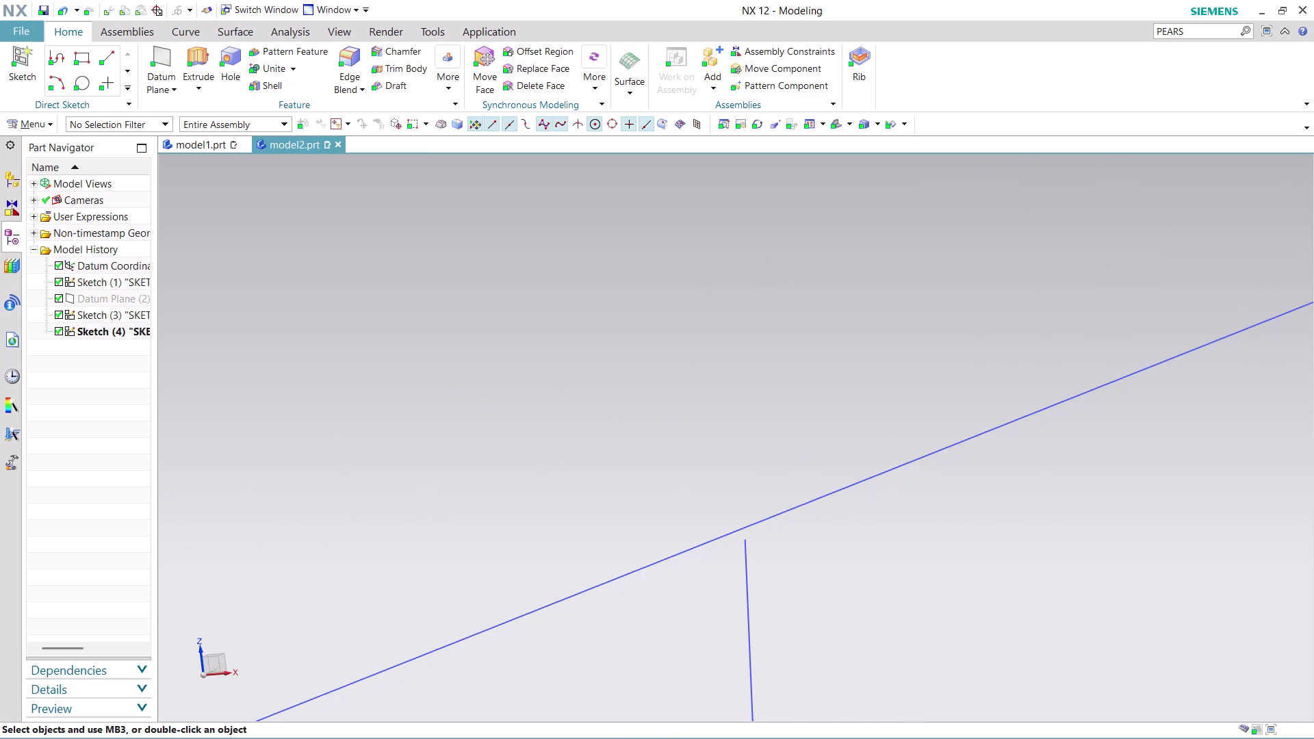
scroll(up, 3)
drag(747, 559, 740, 538)
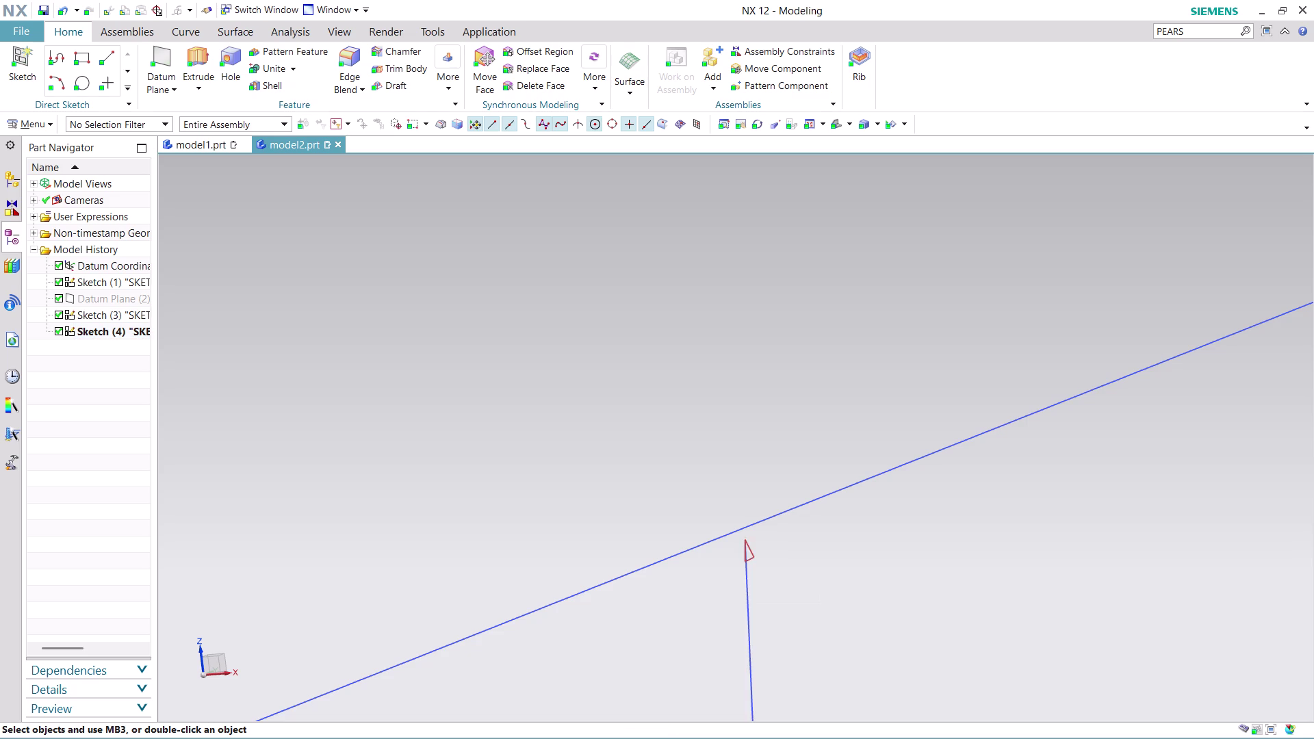
click(746, 539)
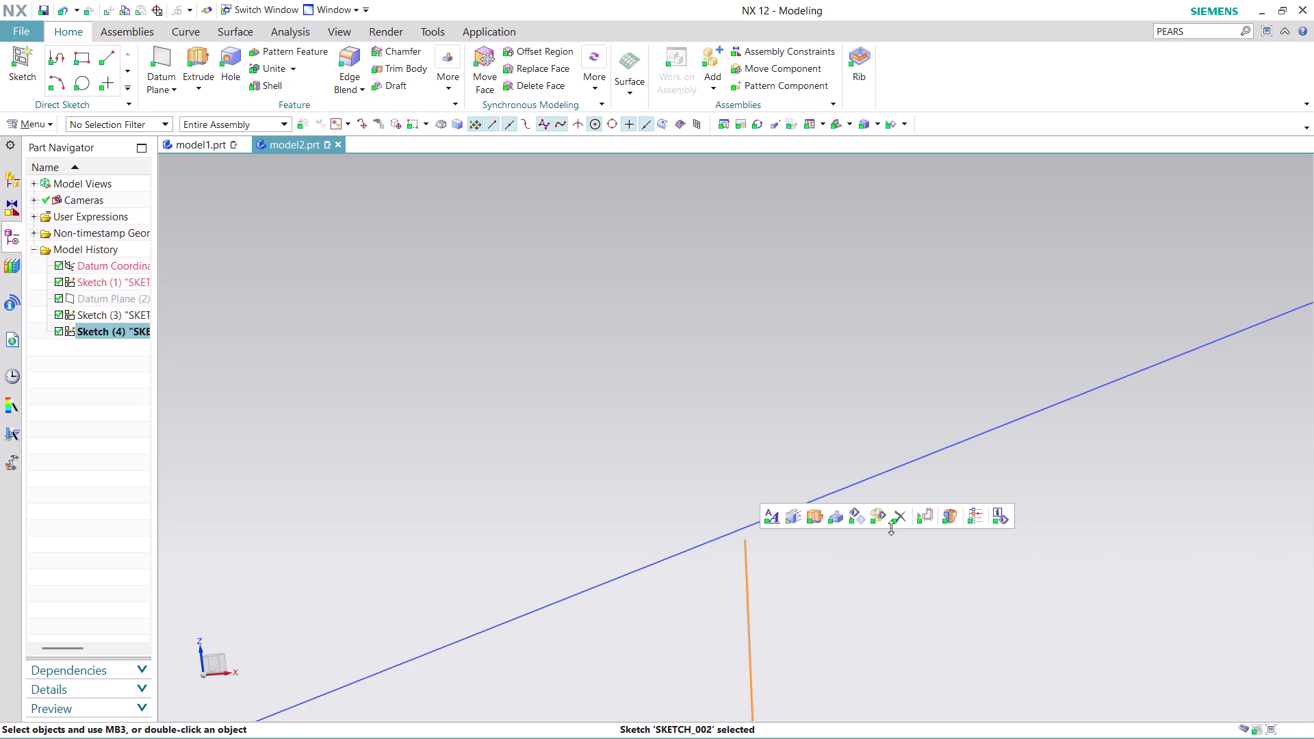
click(865, 571)
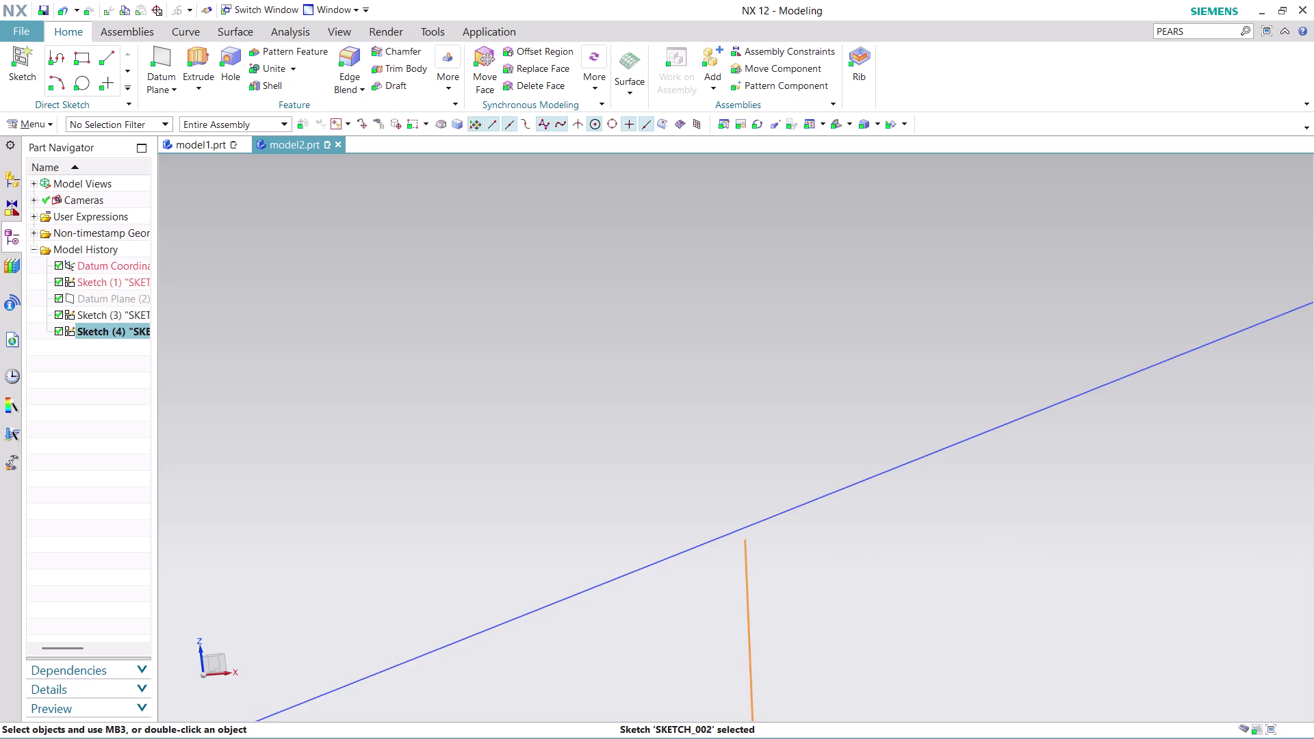
click(751, 524)
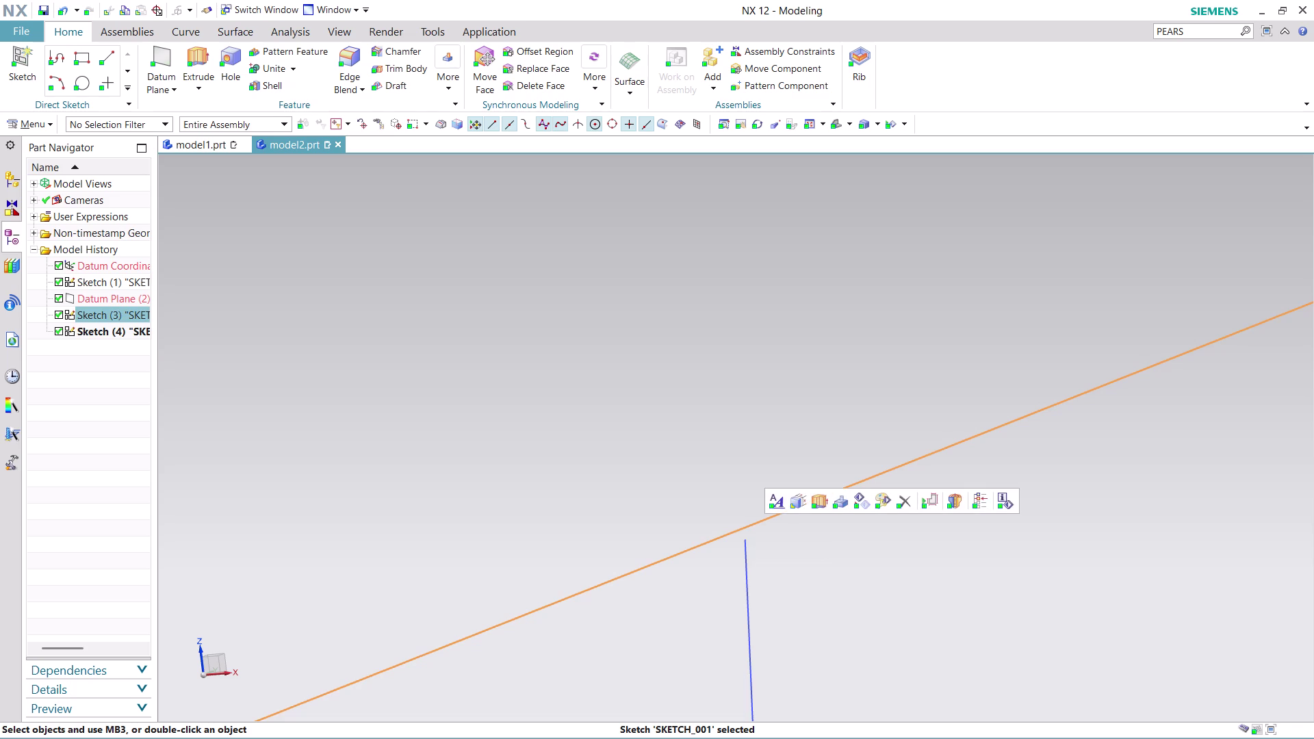
click(745, 545)
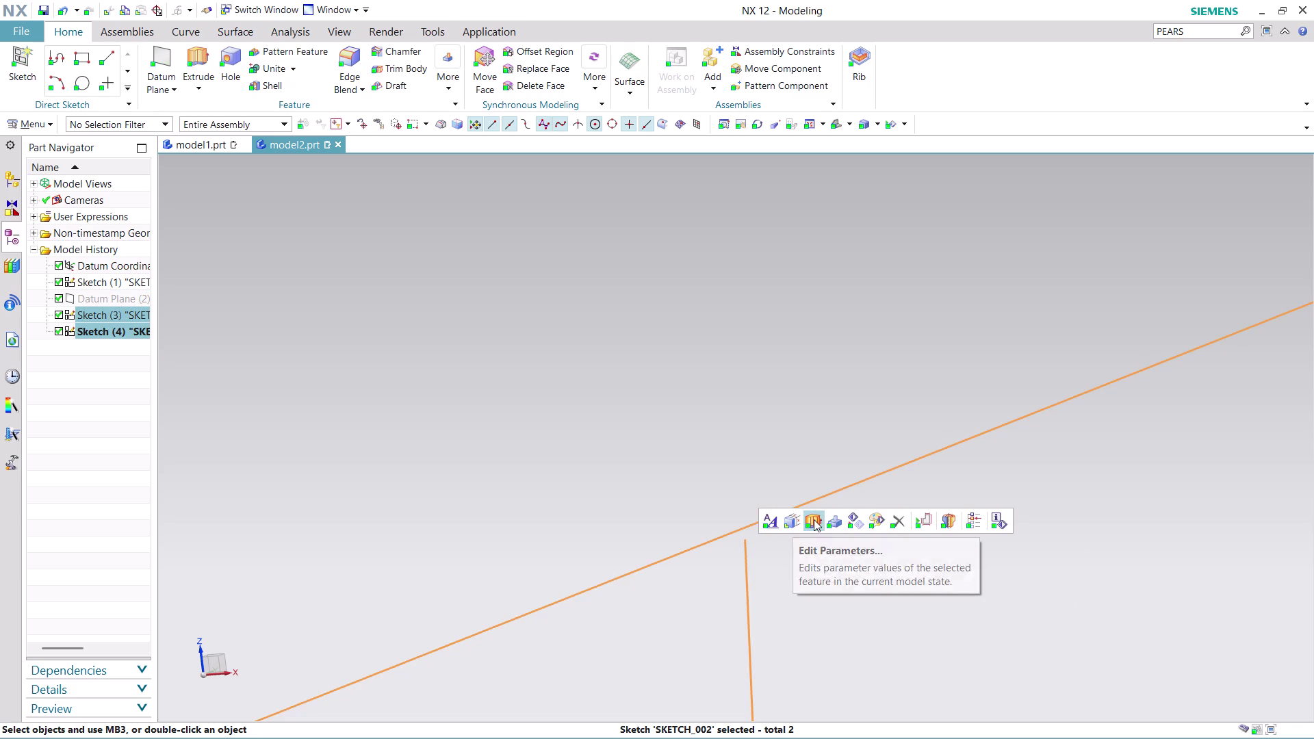
click(443, 365)
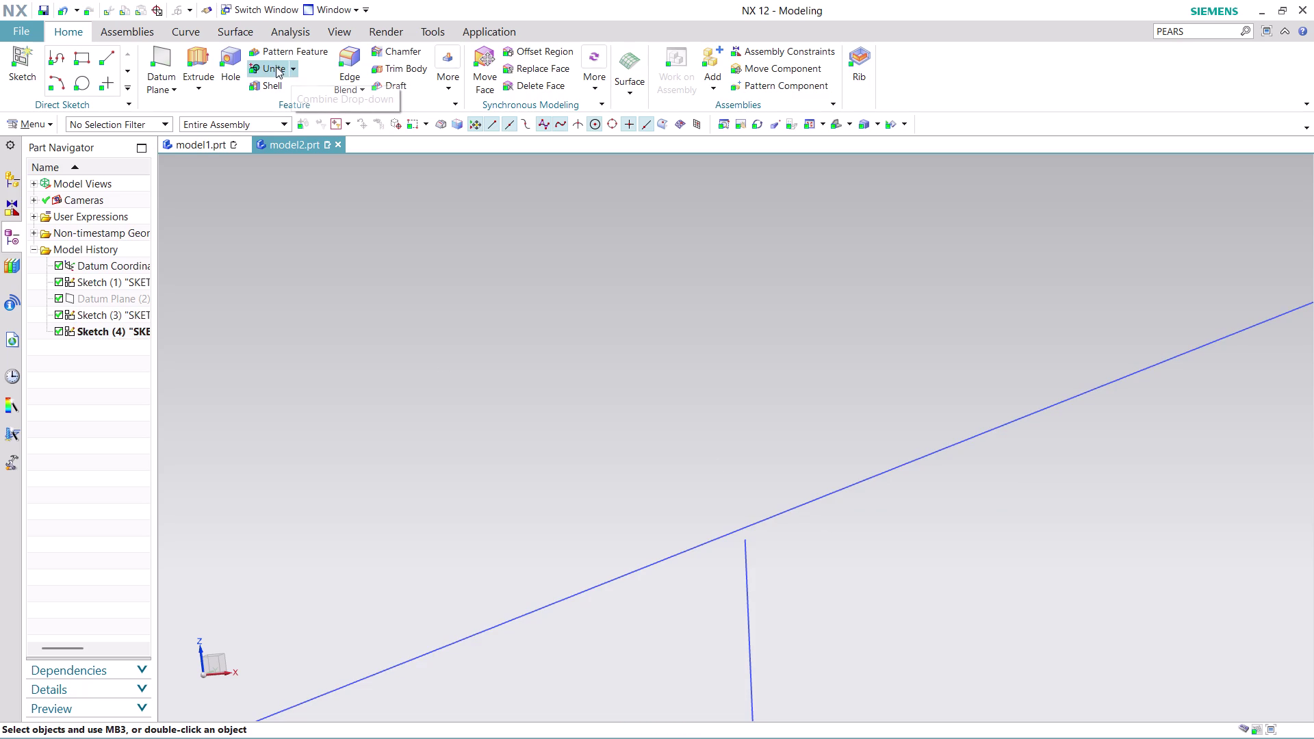
click(276, 66)
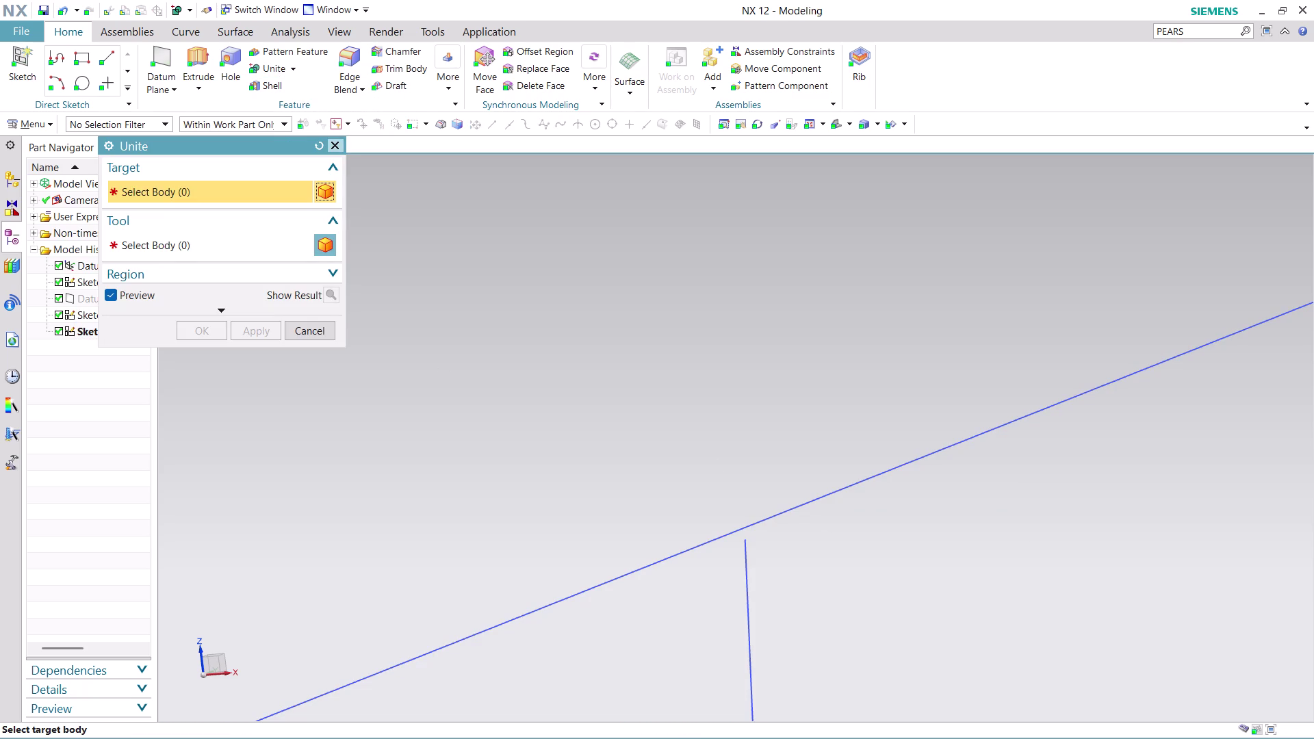
click(313, 323)
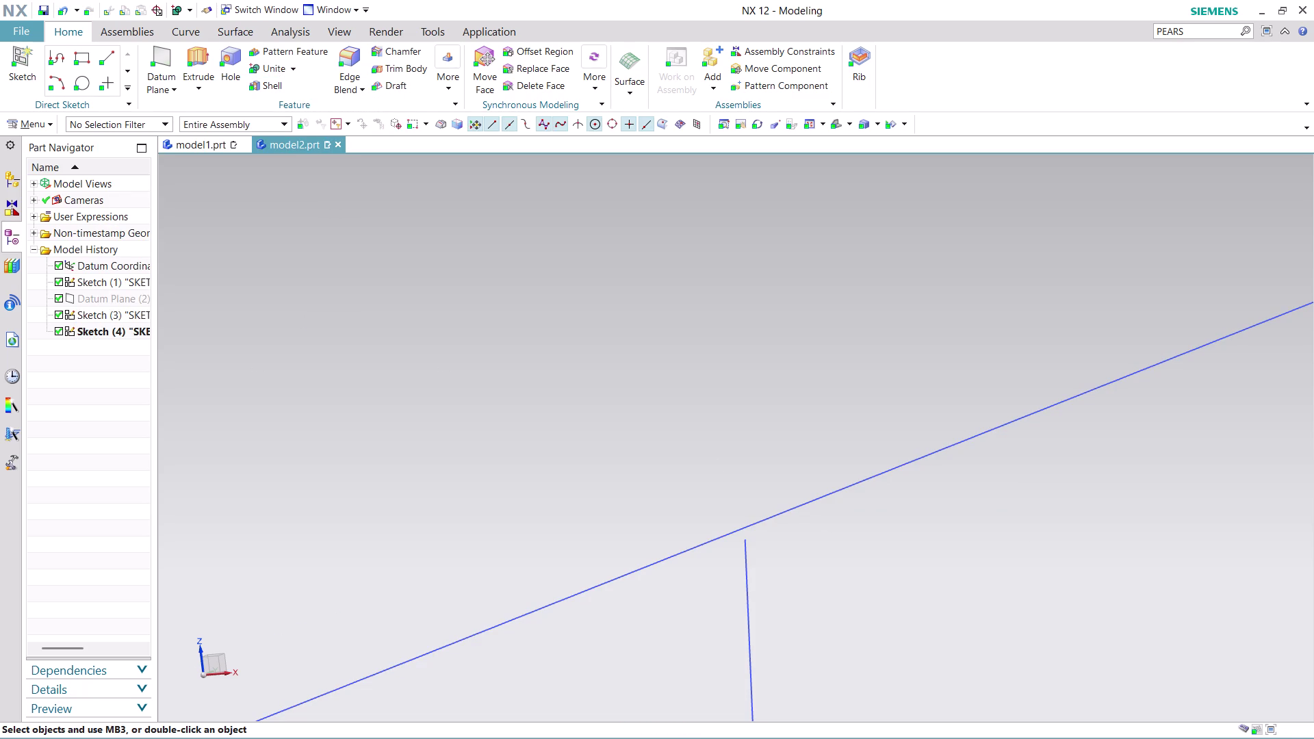